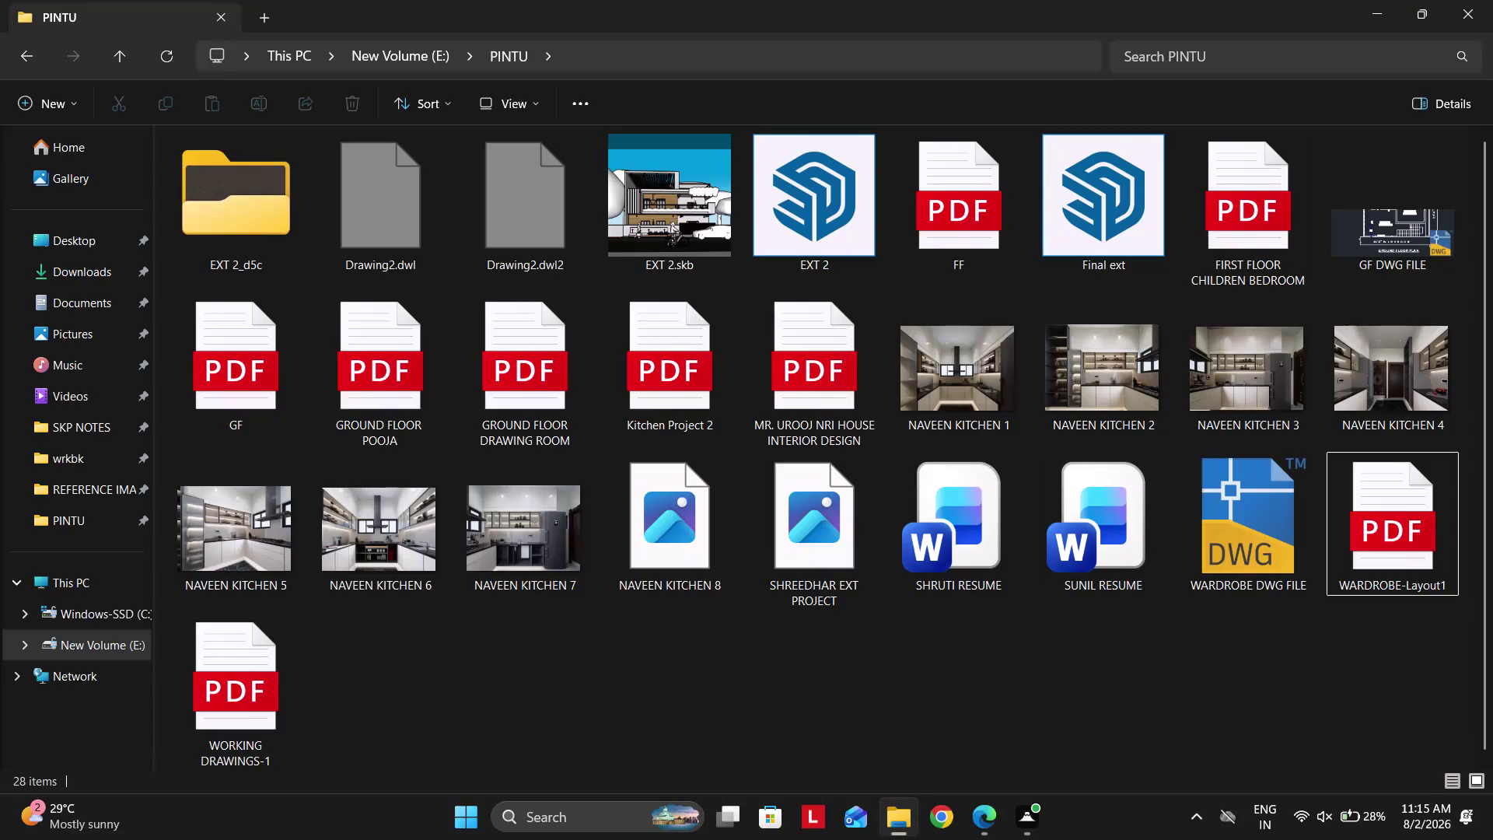
Open the WARDROBE-Layout1 PDF for reference and launch AutoCAD 2021 from Windows search.
click(1479, 12)
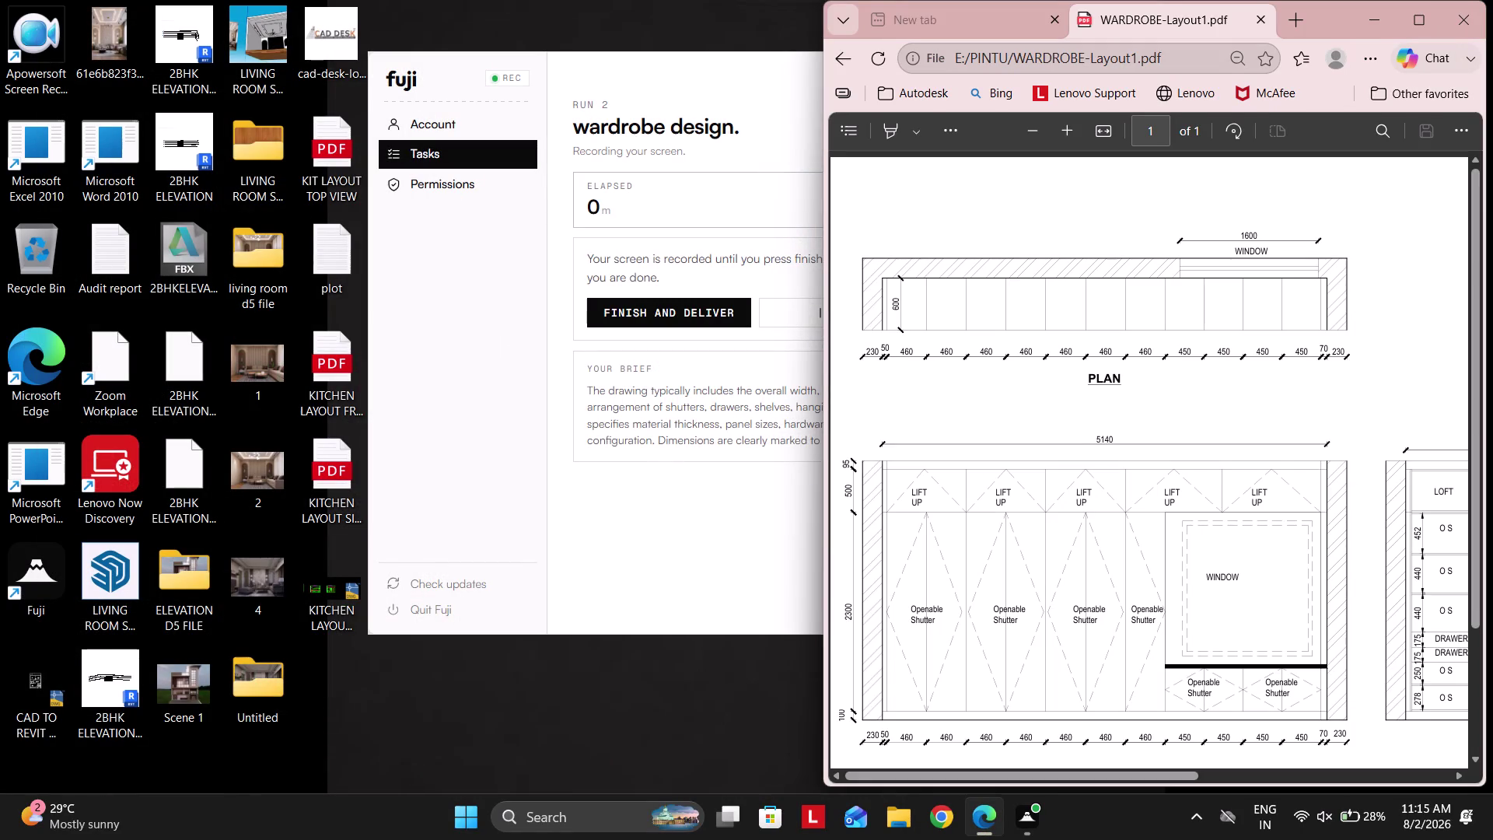
click(658, 14)
click(552, 827)
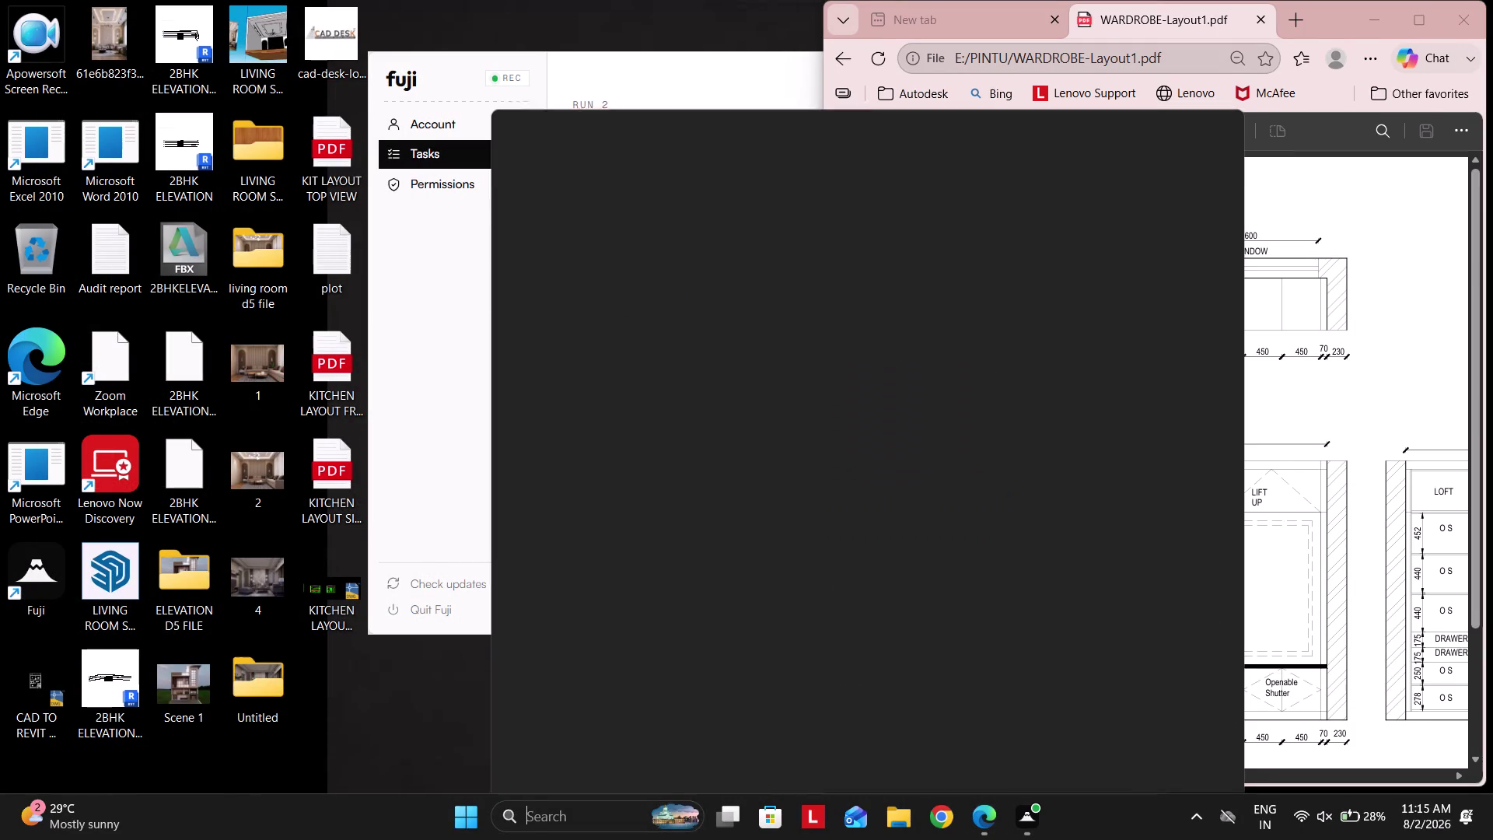
key(a)
key(u)
click(594, 232)
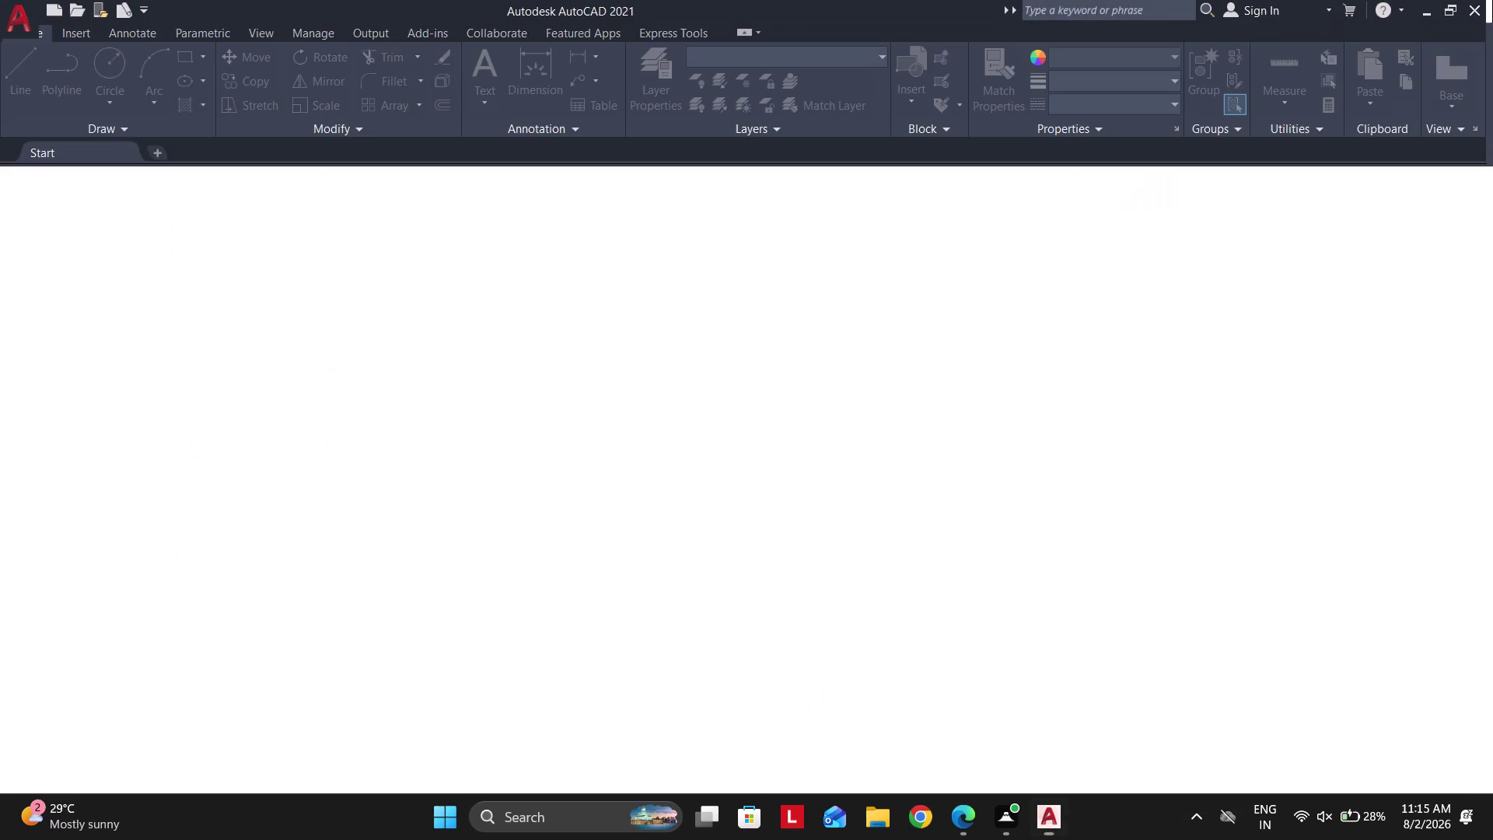
Create a new blank drawing from the Start tab and snap AutoCAD beside the PDF.
click(293, 368)
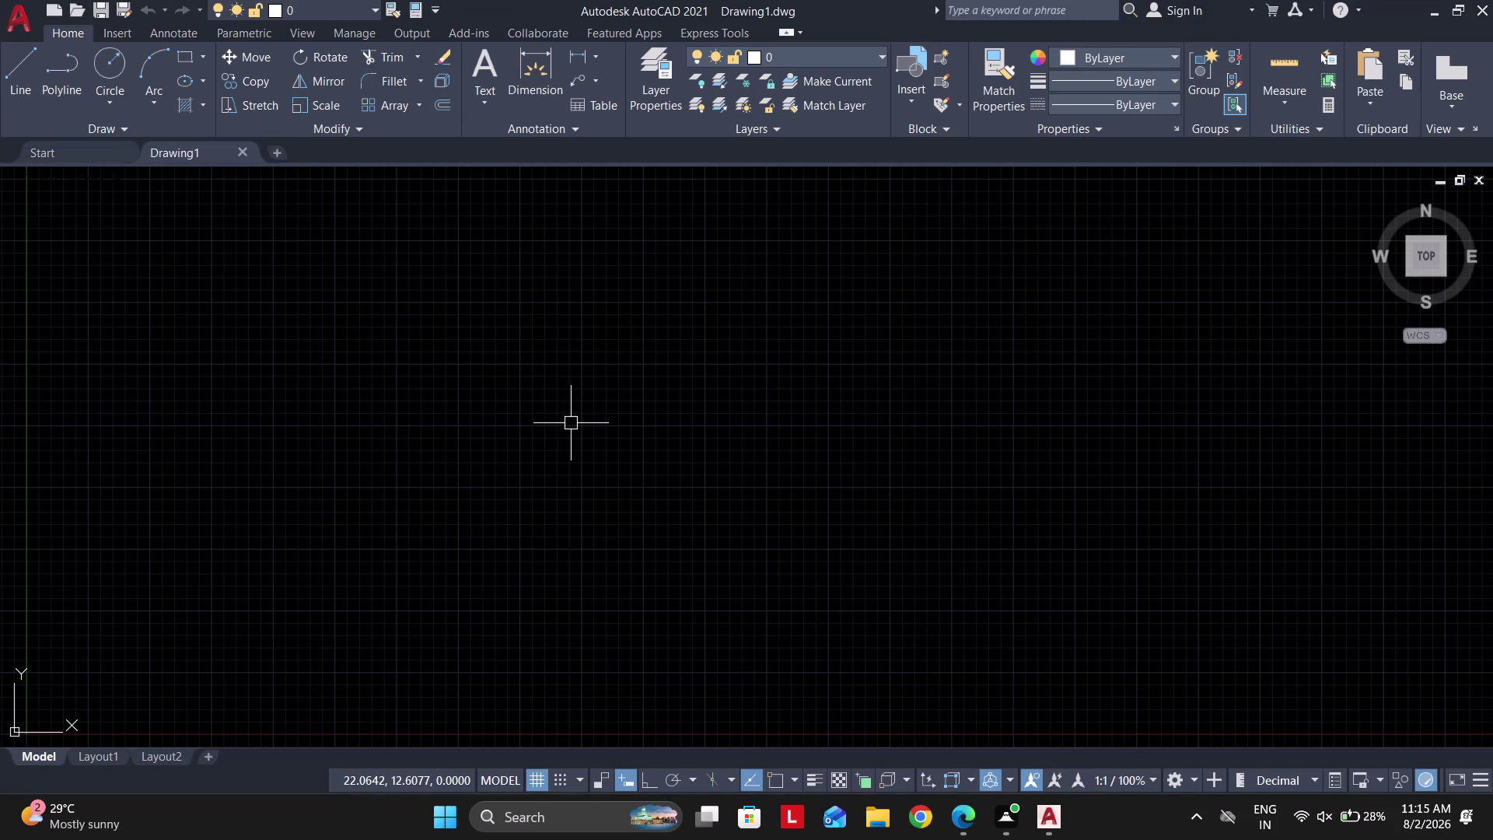
click(1468, 10)
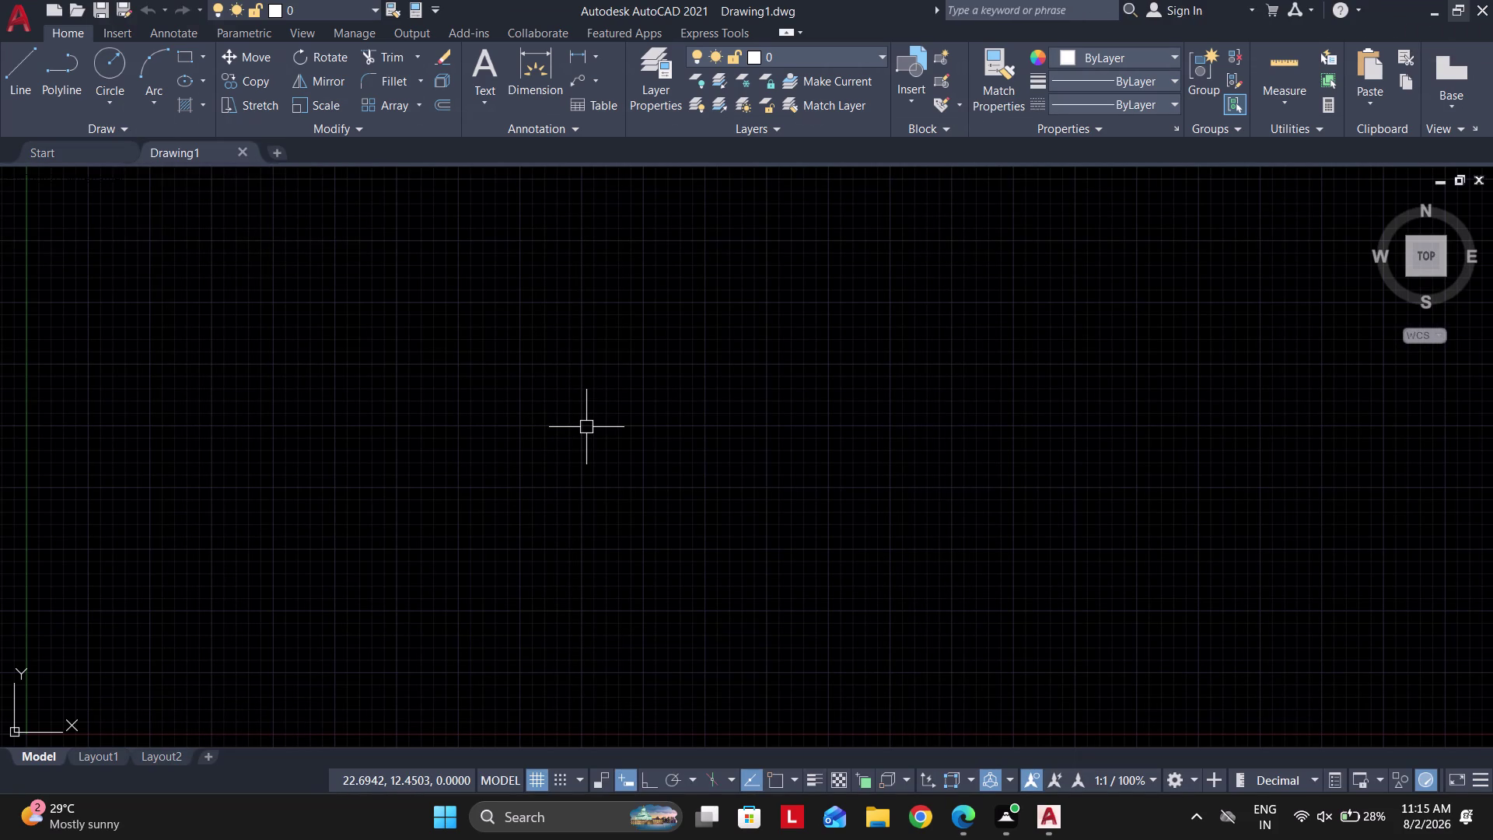
Set the drawing units to whole-number length precision with millimetres as the insertion scale.
key(u)
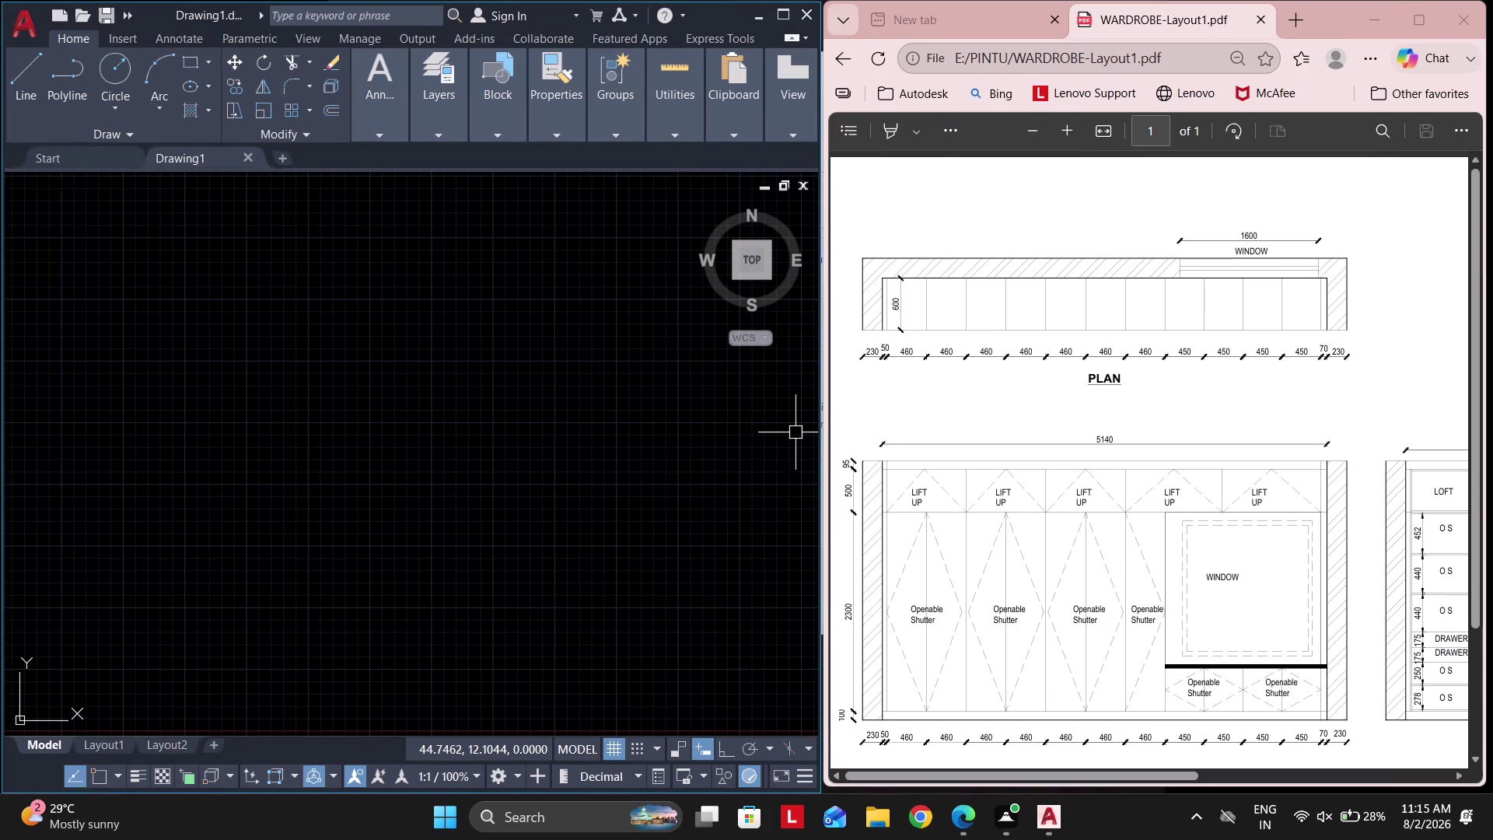
text(n)
key(space)
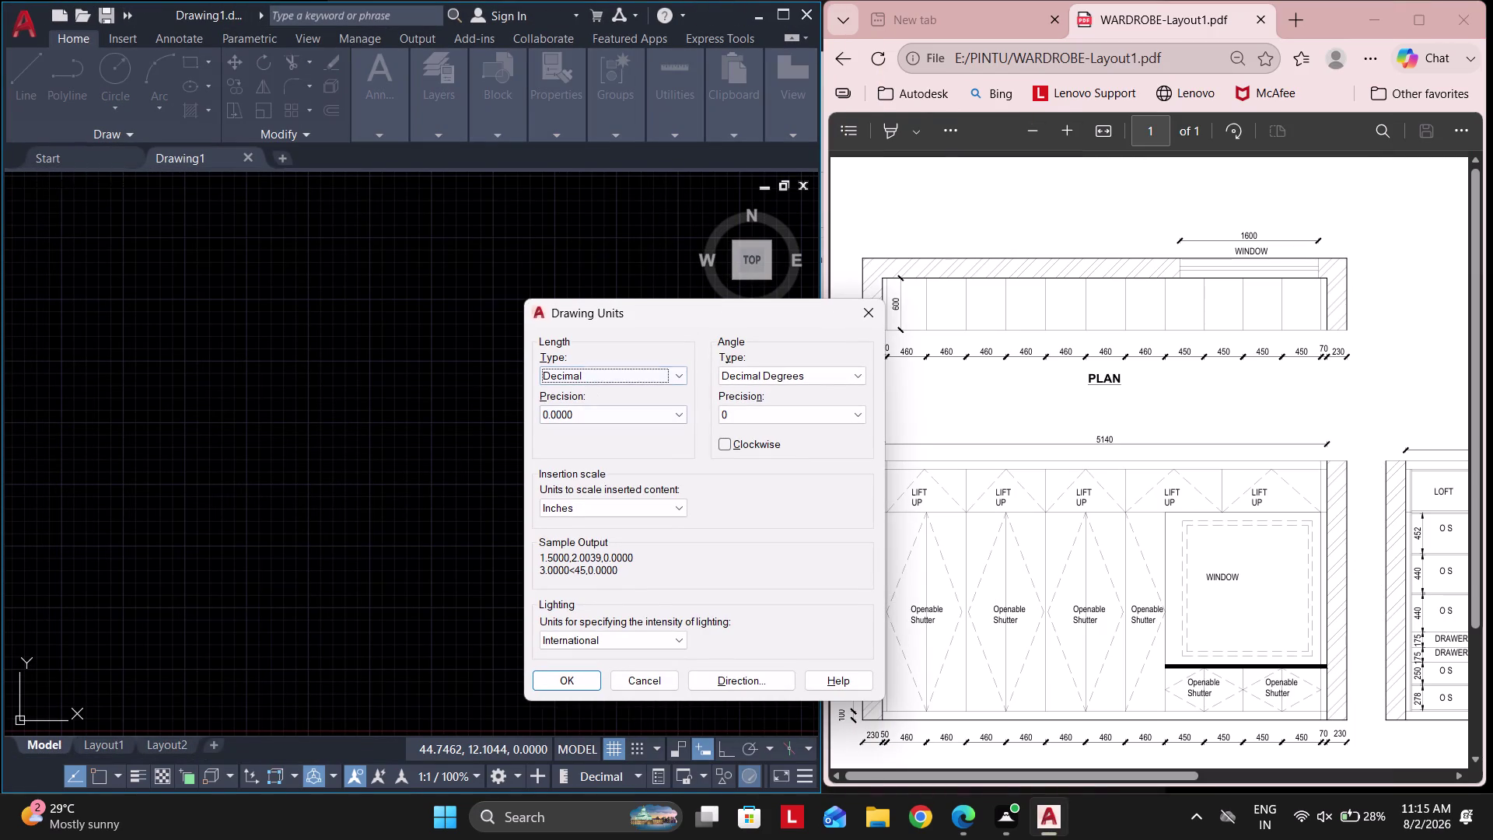
click(588, 412)
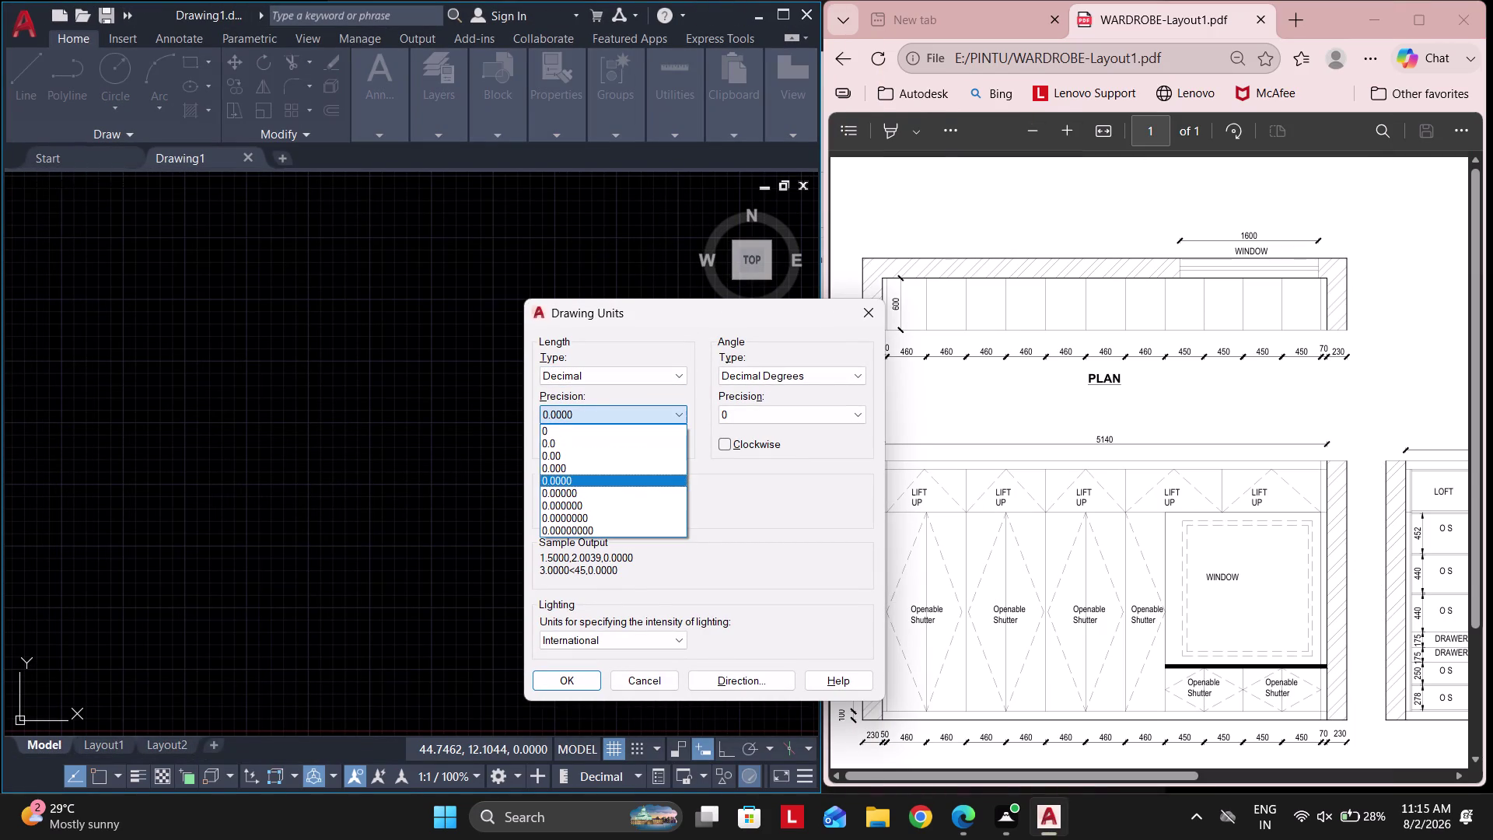
click(556, 433)
click(582, 505)
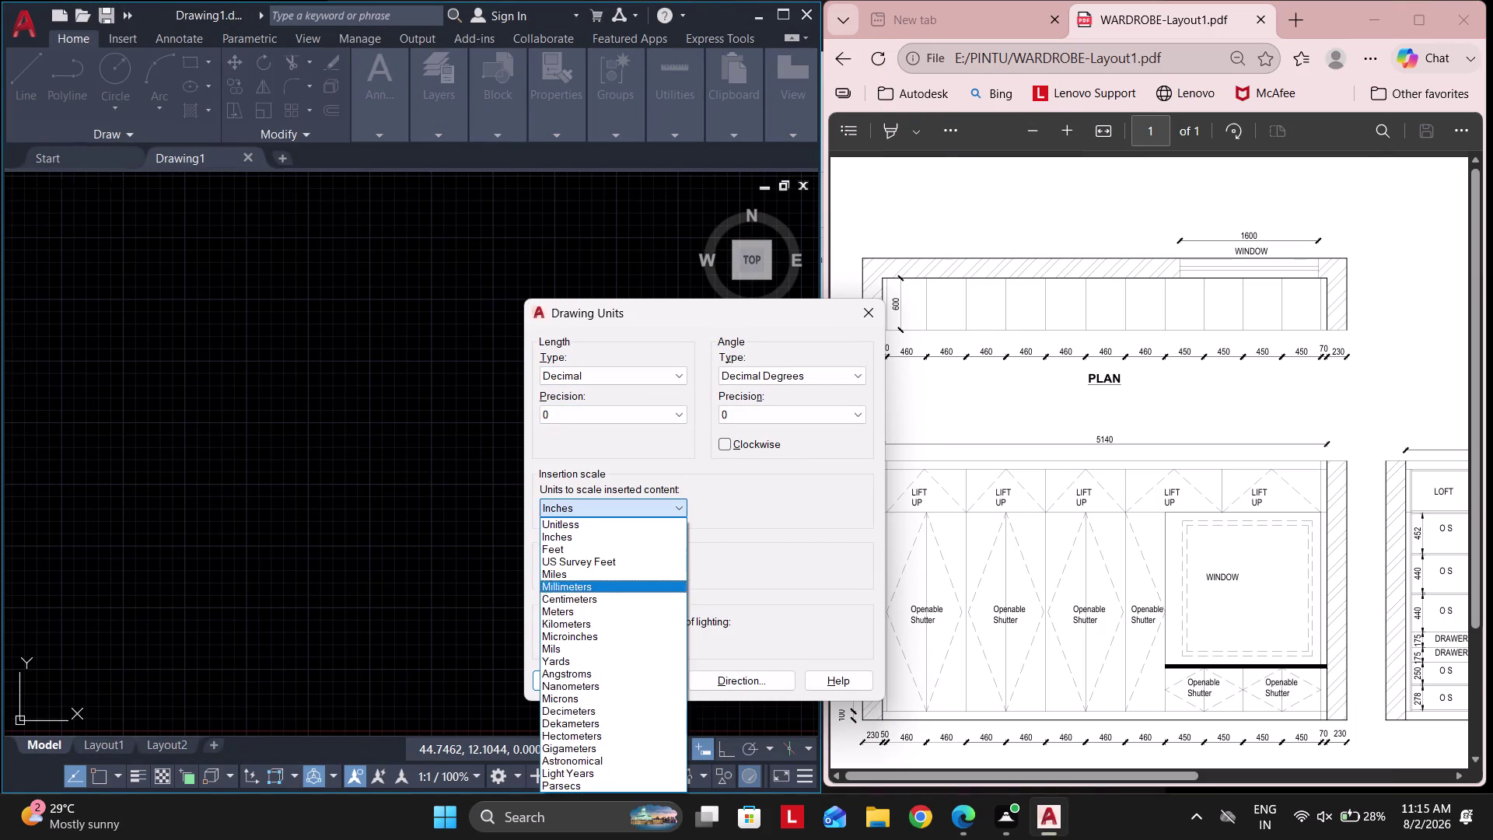
click(575, 588)
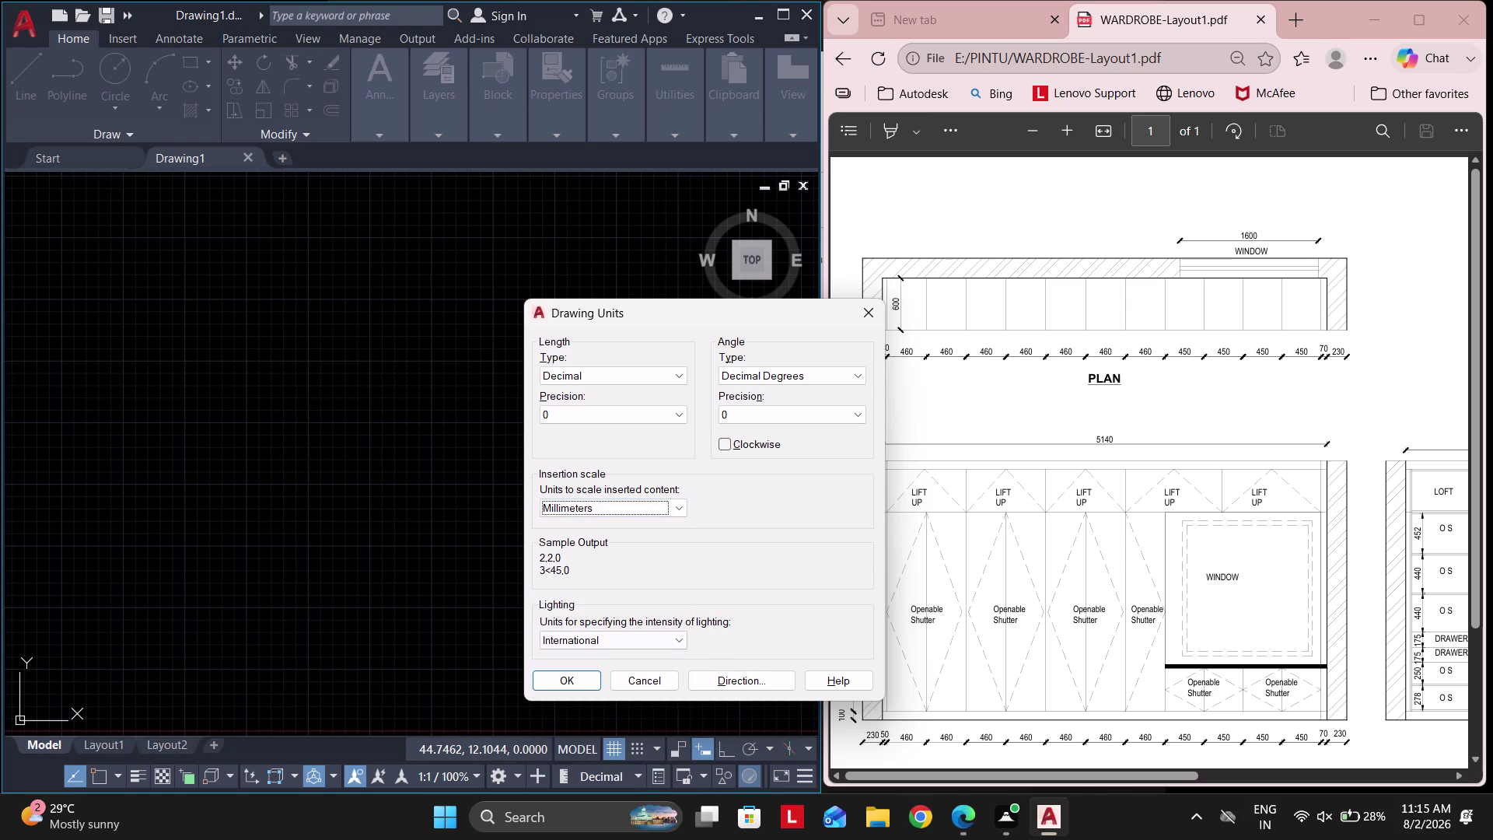
click(558, 680)
Pan the view and bring up the Dimension Style Manager with D.
scroll(down, 3)
middle_drag(368, 458, 430, 496)
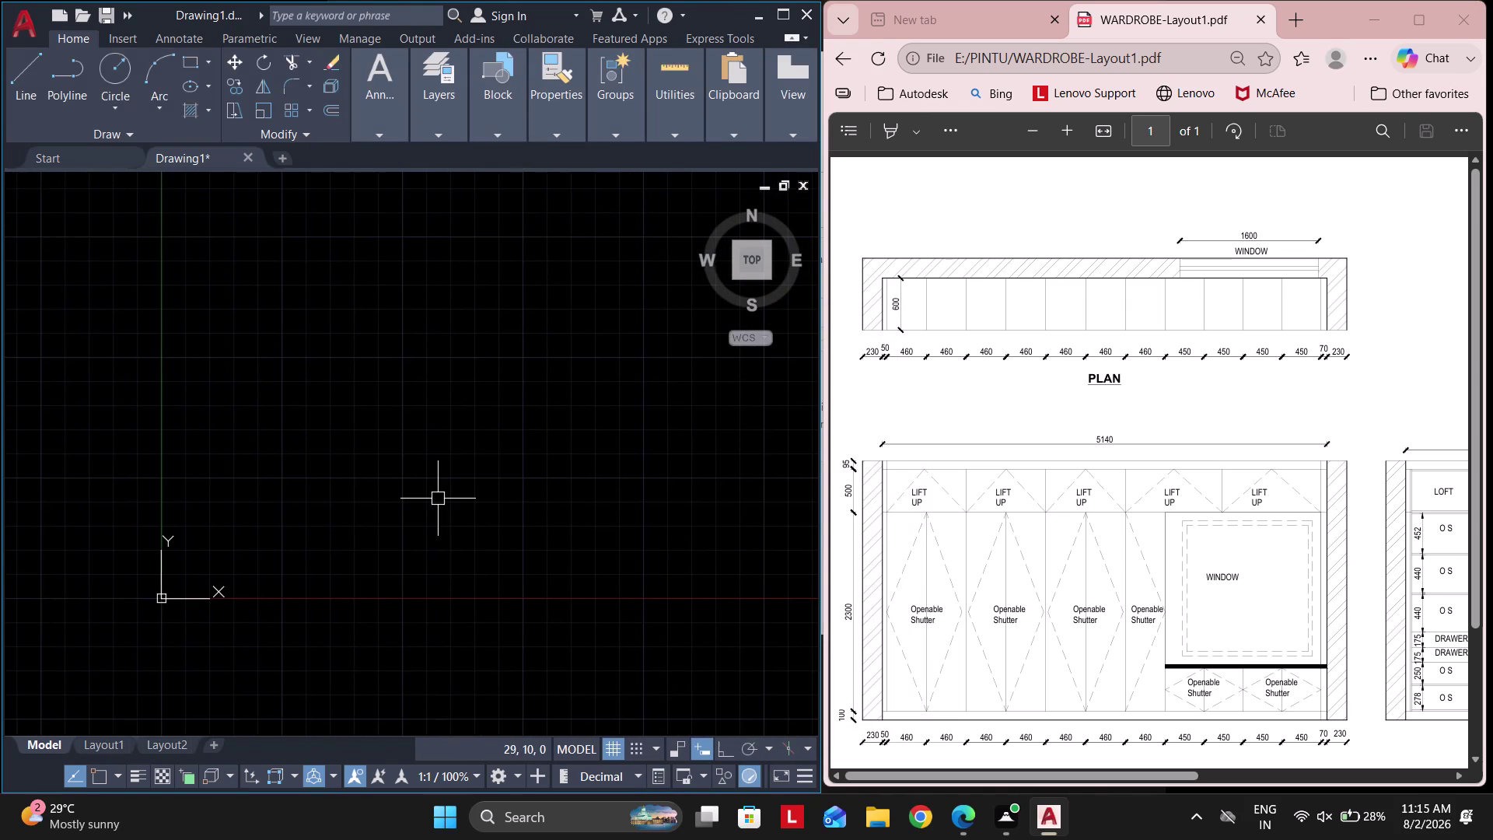
text(d)
key(space)
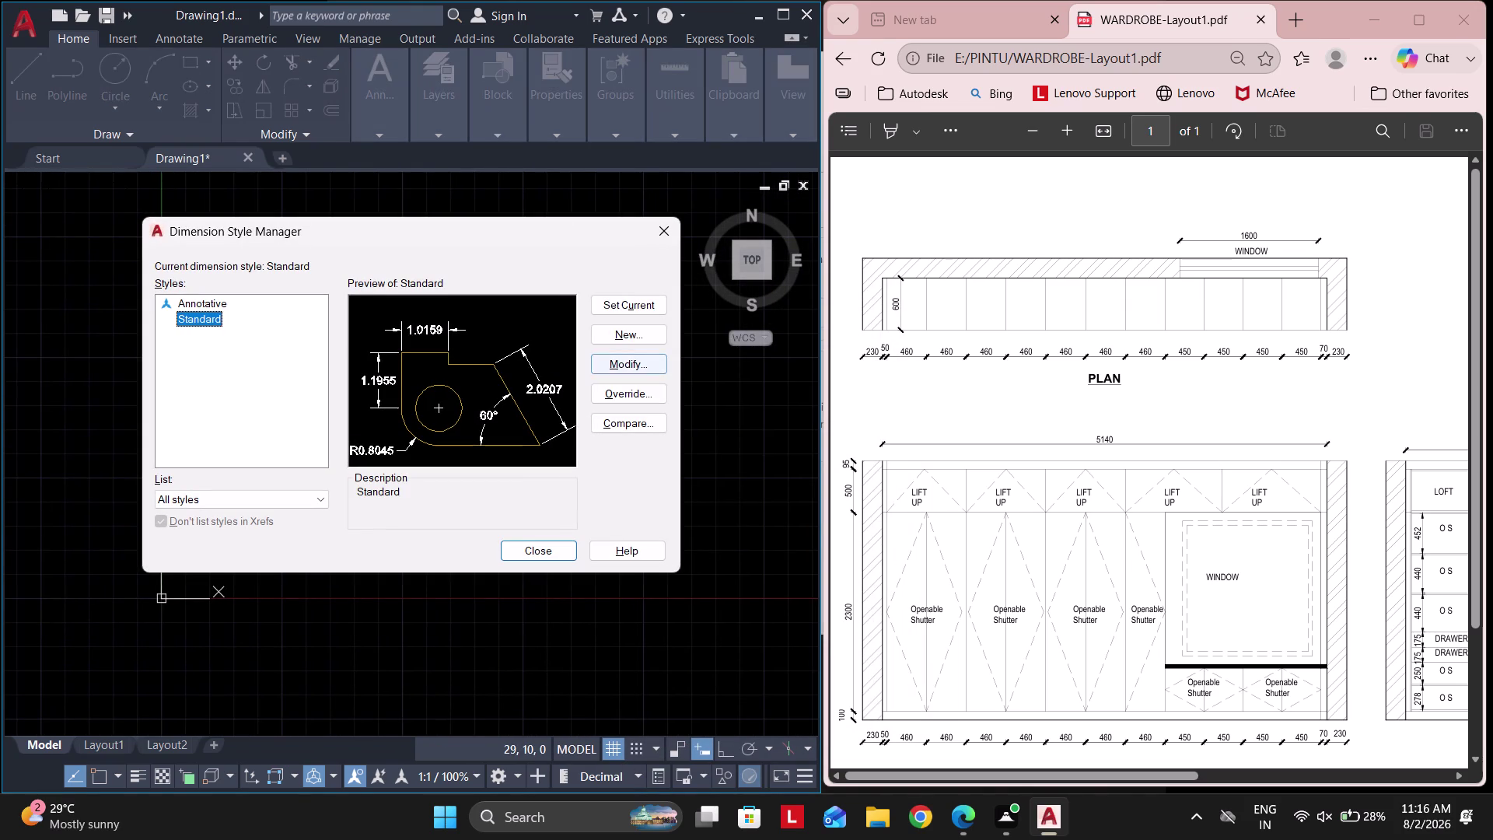
Give the Standard dimension style precision 0, arrow size 10 and text height 10.
click(645, 362)
click(822, 231)
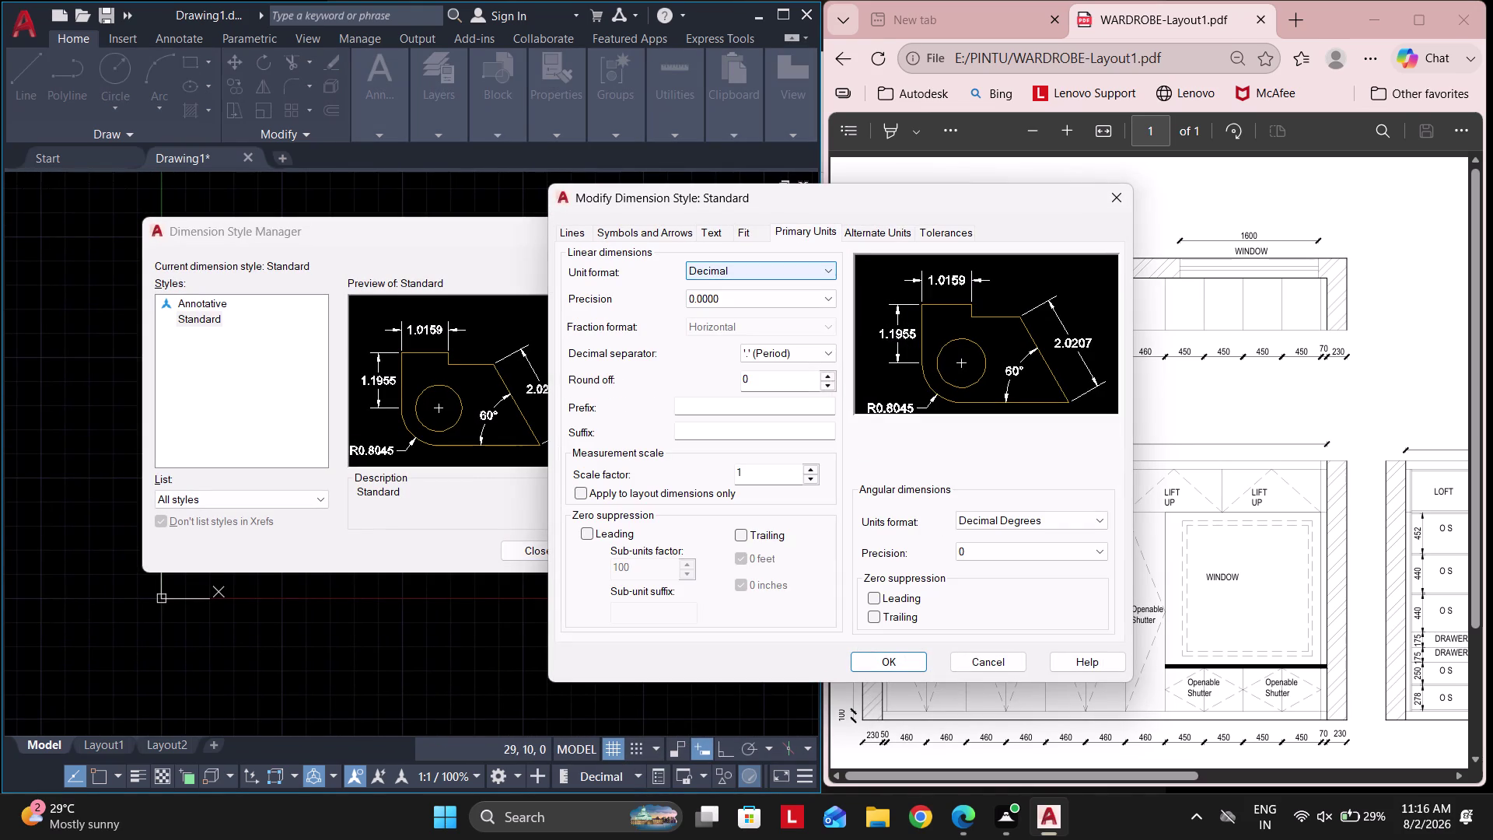
click(721, 304)
click(712, 315)
click(613, 234)
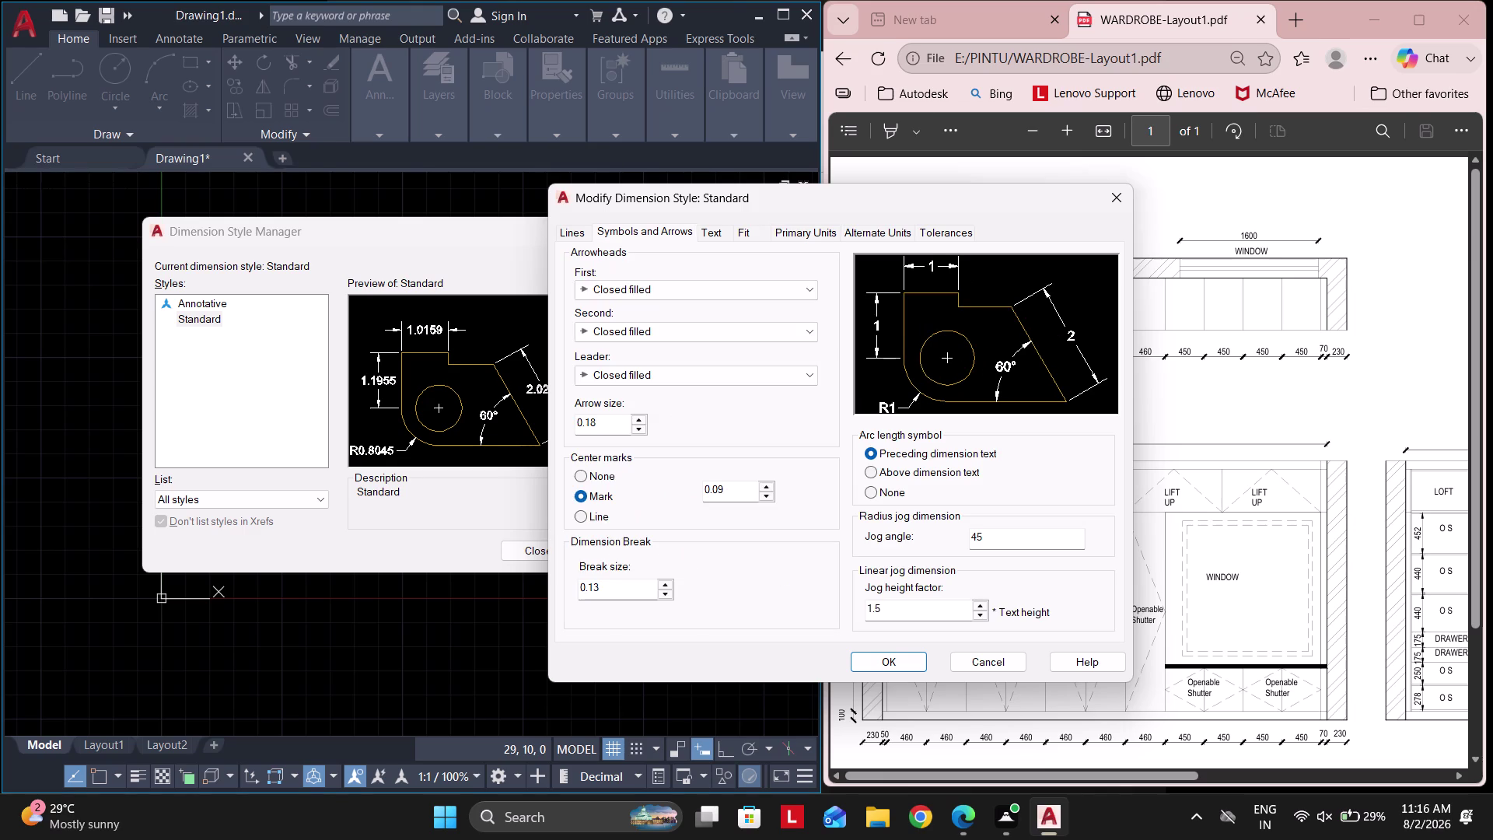
drag(621, 422, 508, 416)
text(10)
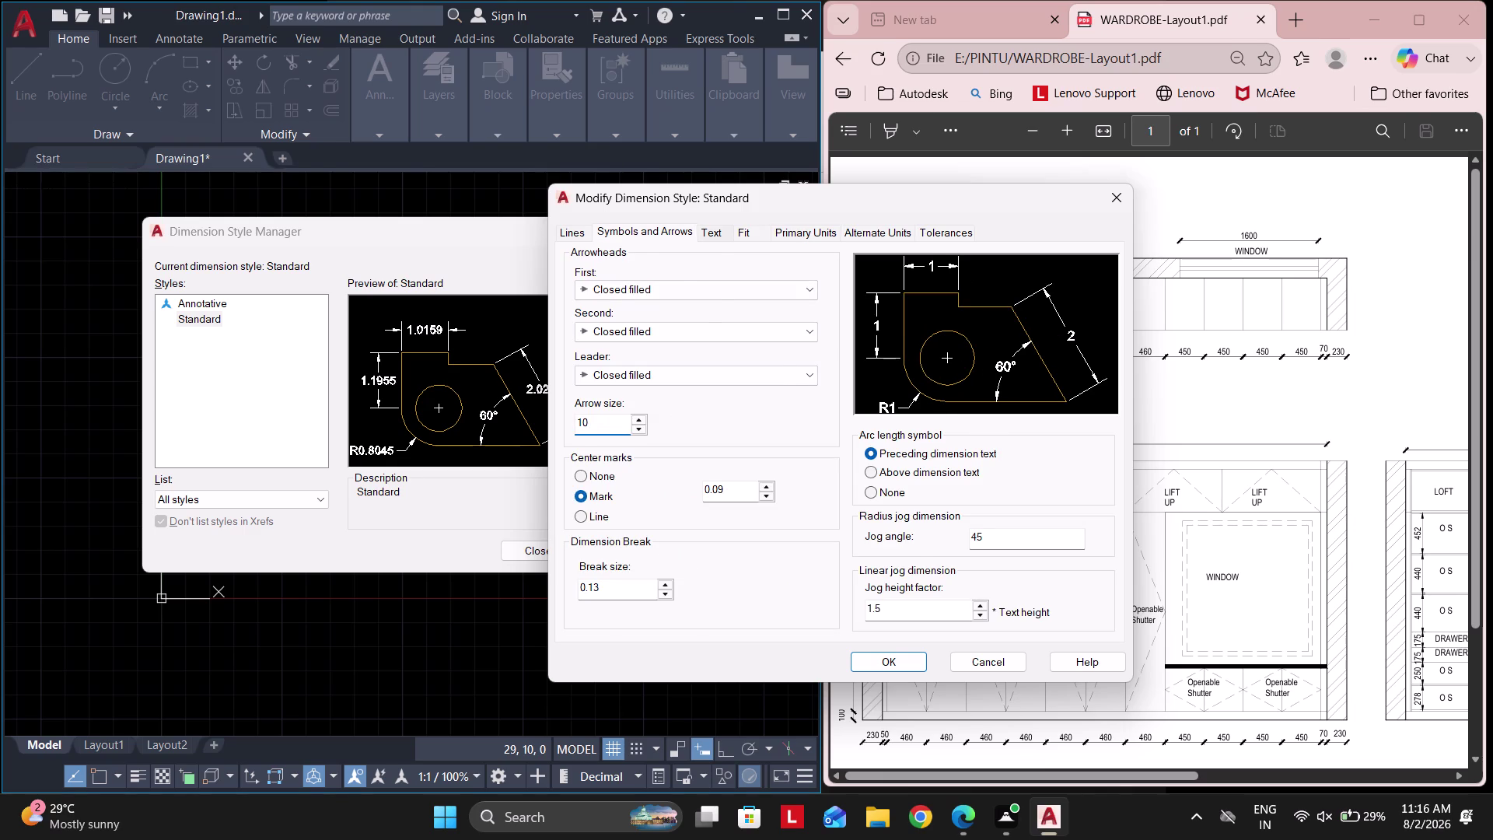
click(712, 228)
drag(804, 371, 641, 354)
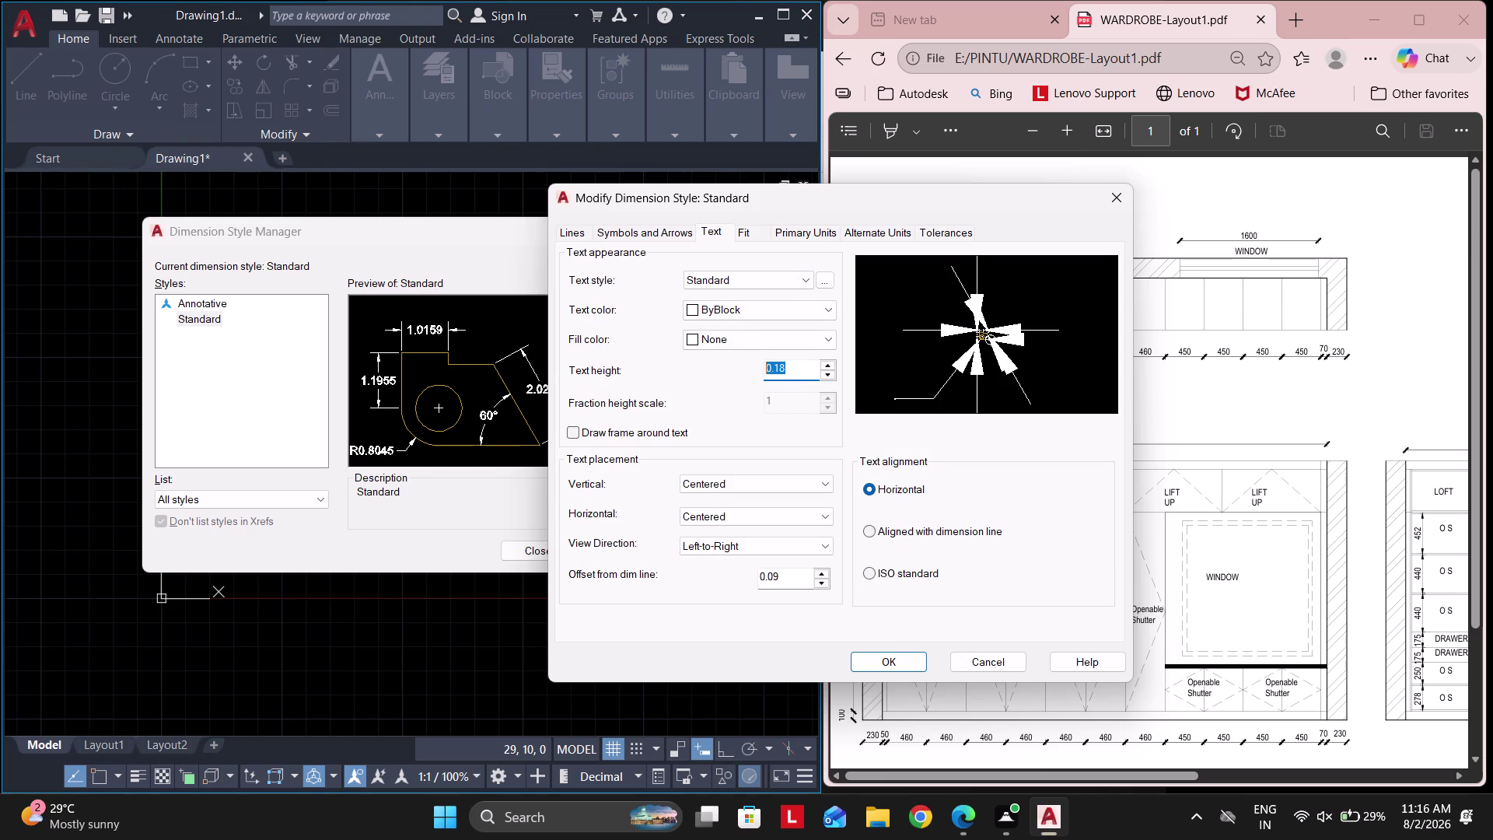
key(1)
key(0)
click(908, 666)
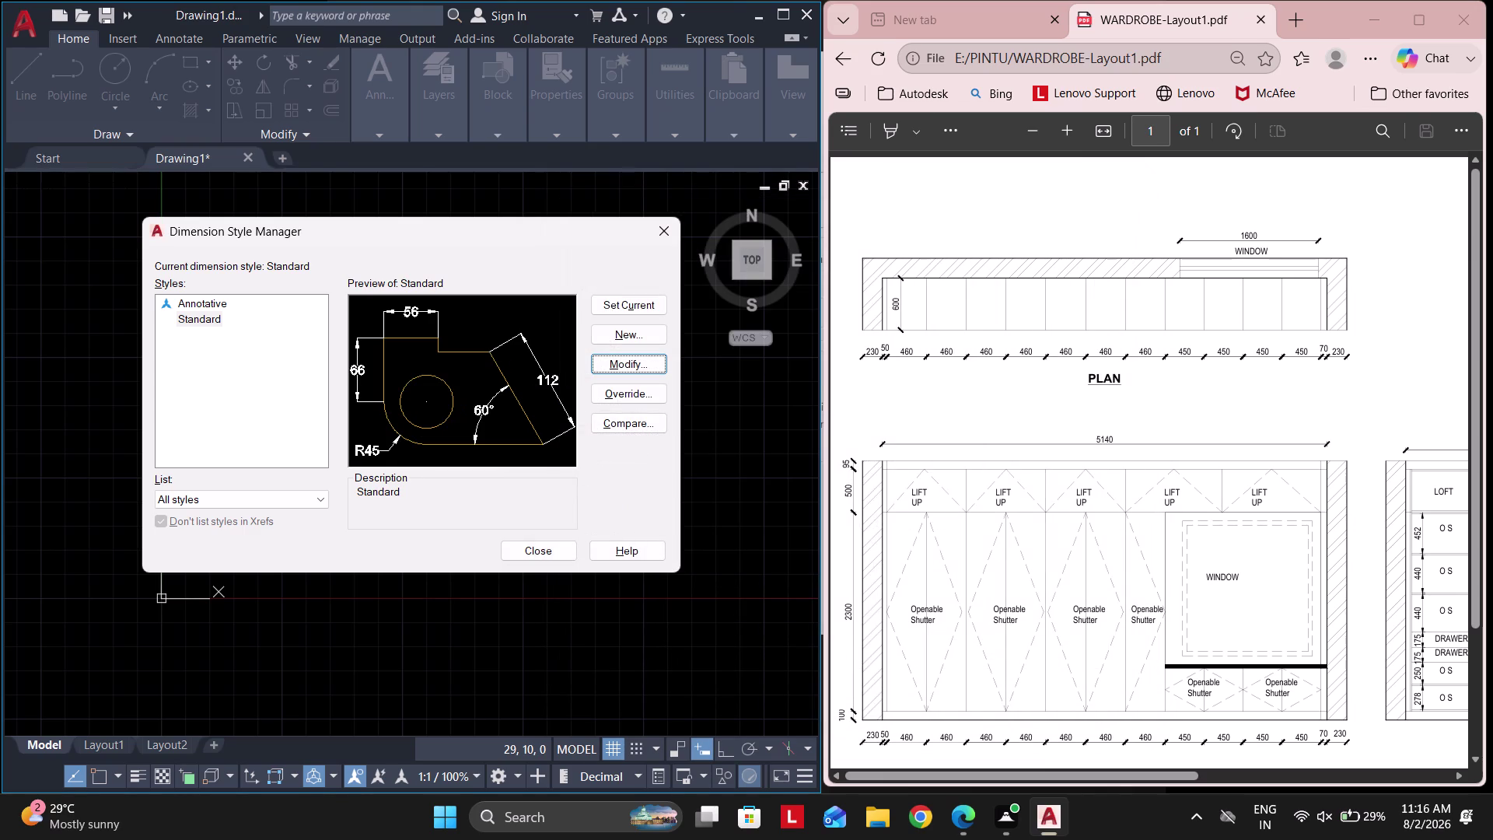
click(636, 308)
click(540, 553)
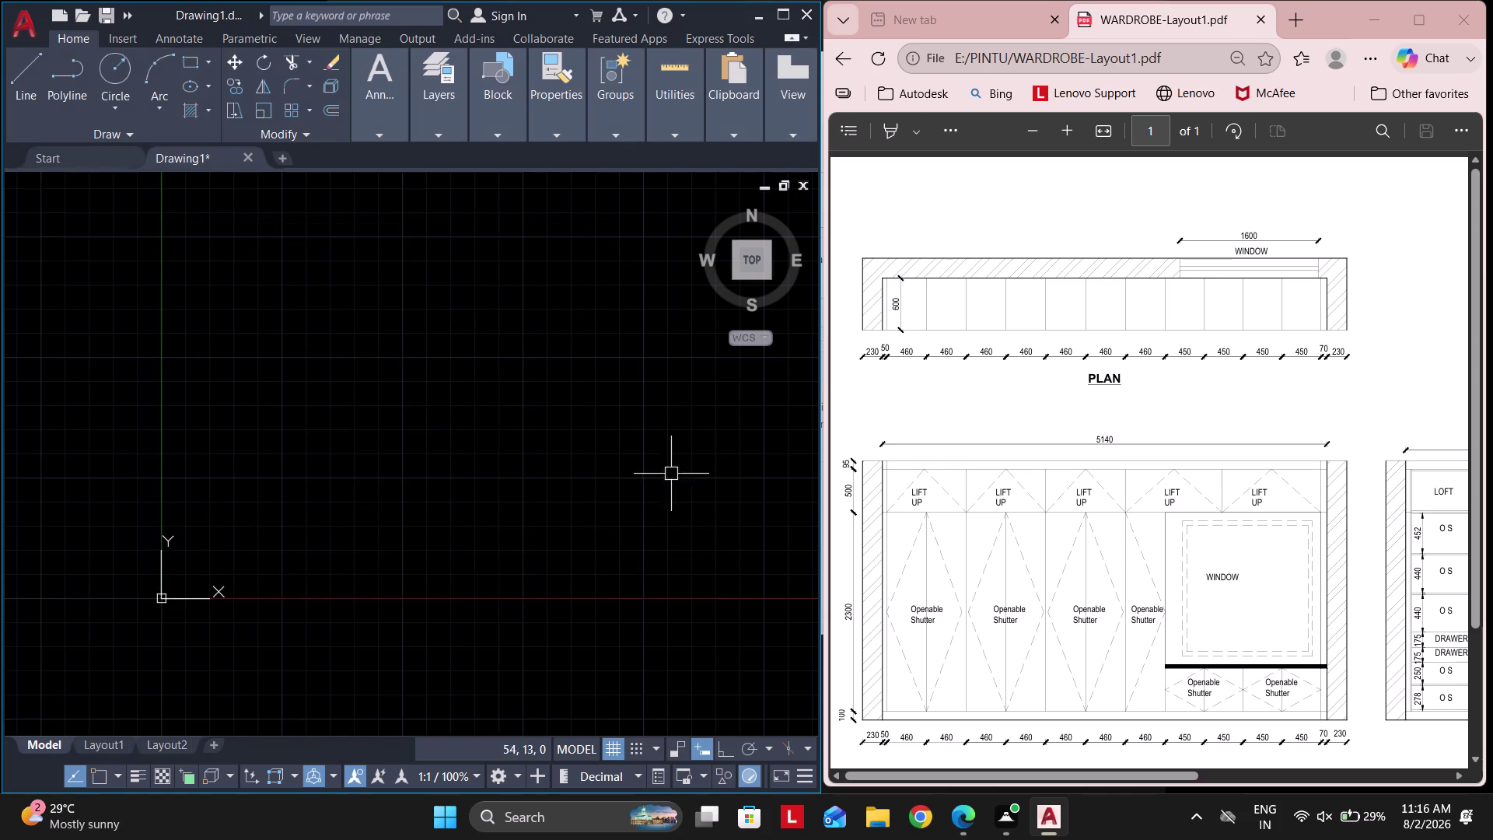
Draw vertical and horizontal construction lines through the origin 0,0.
scroll(down, 3)
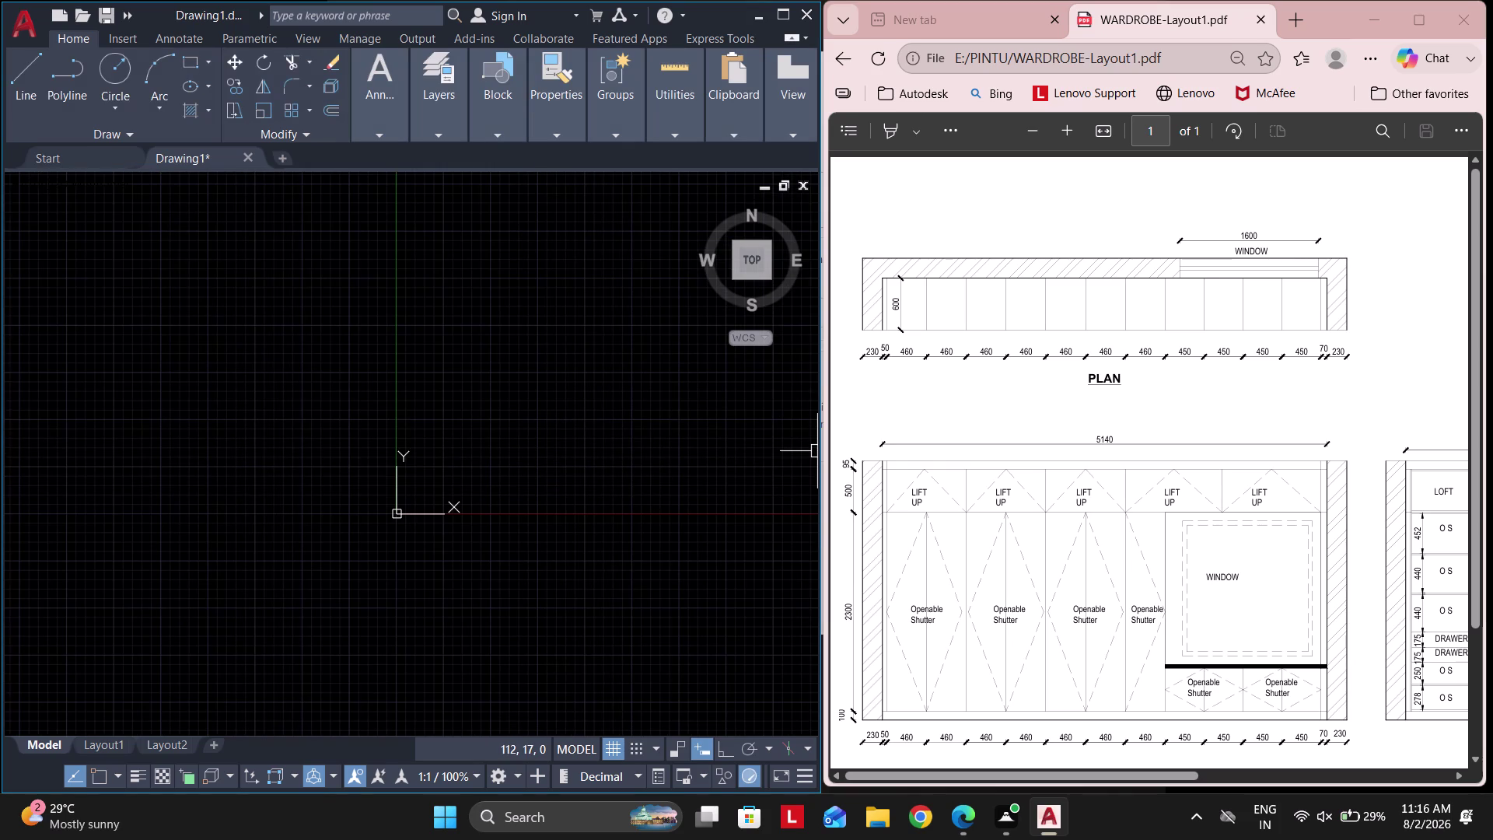
scroll(up, 3)
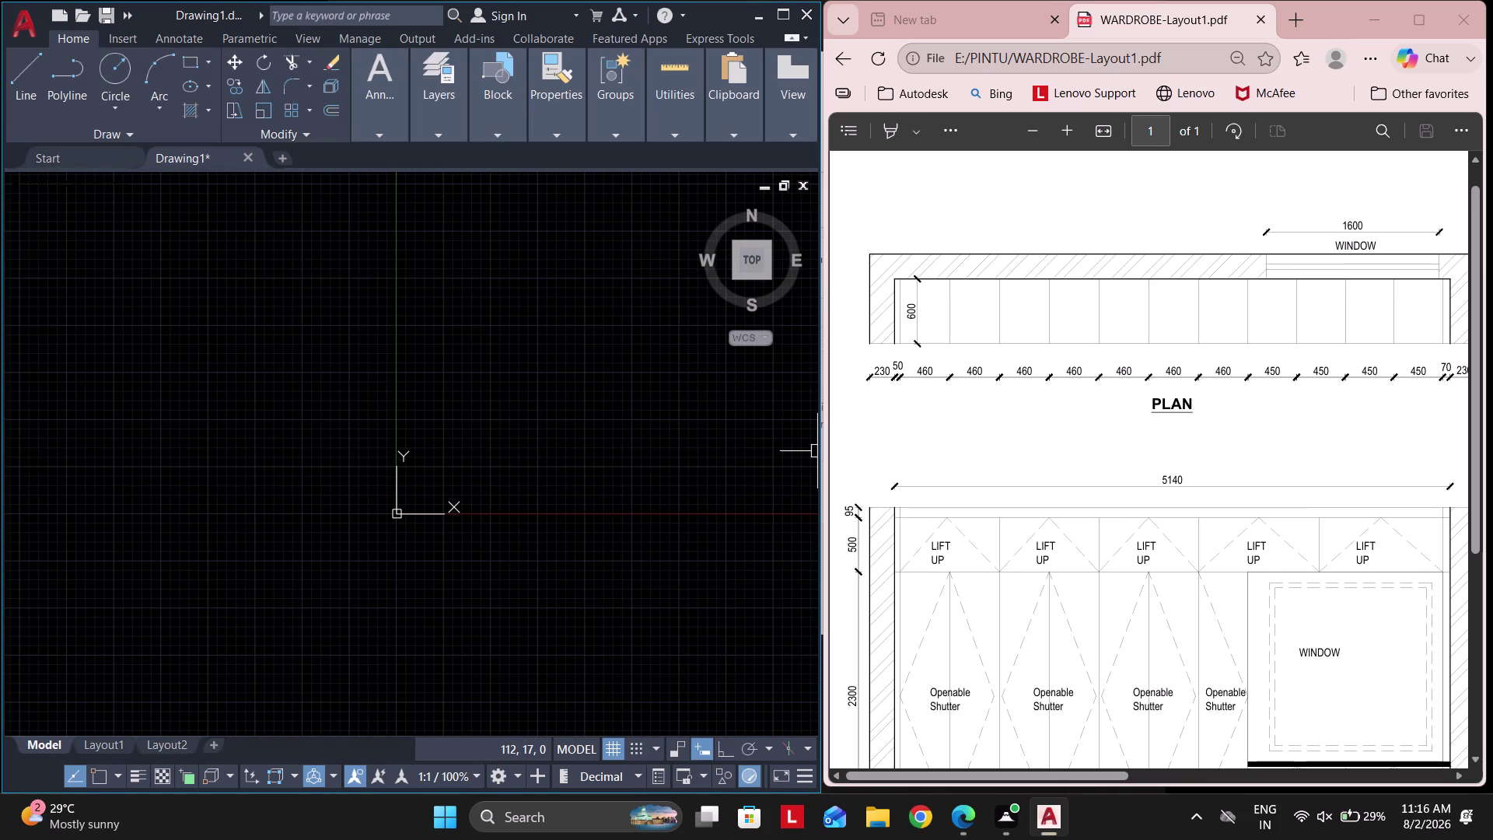
text(xl)
key(space)
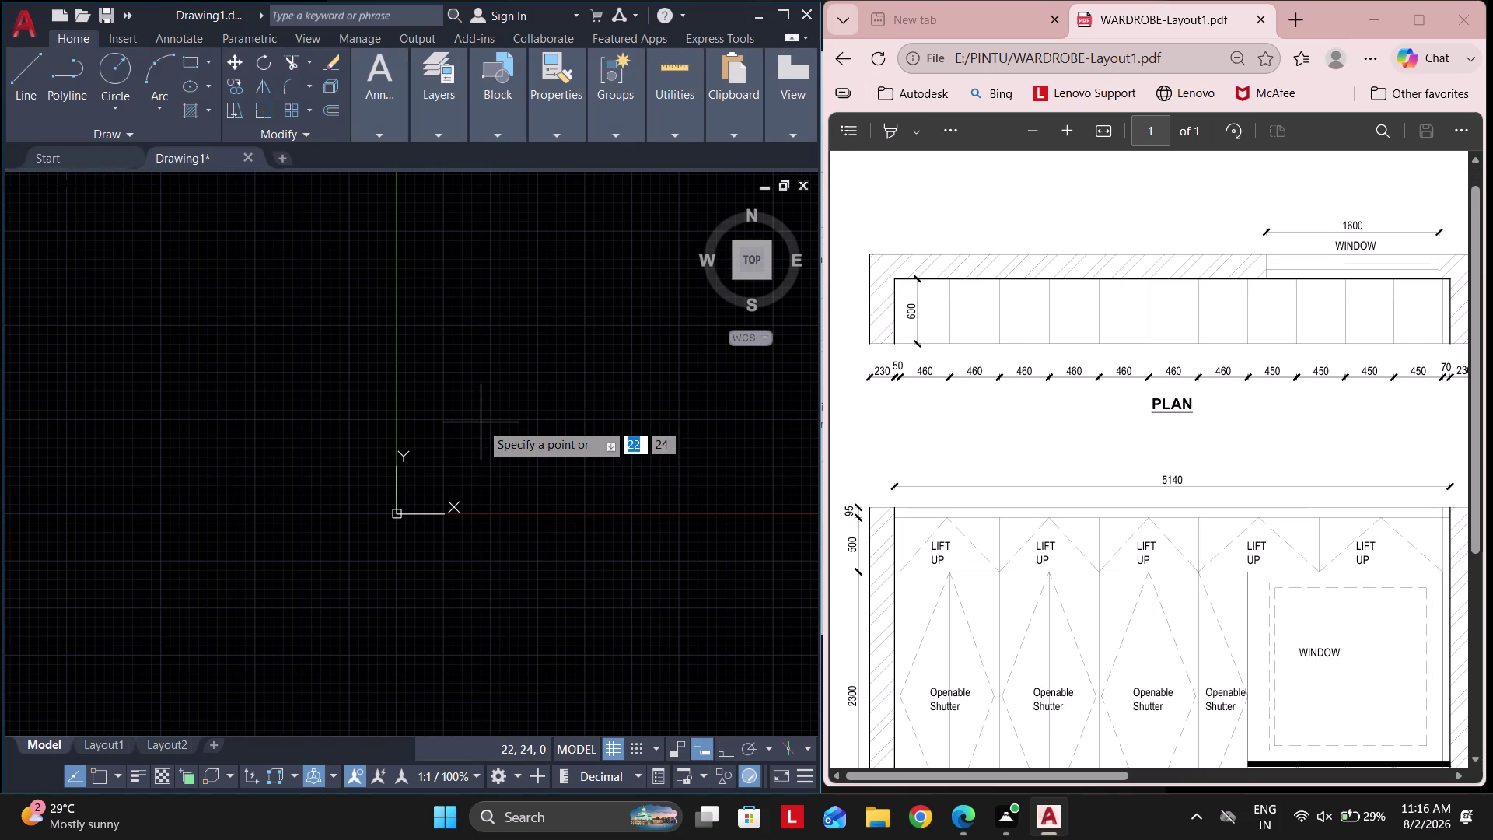
text(v 0,0)
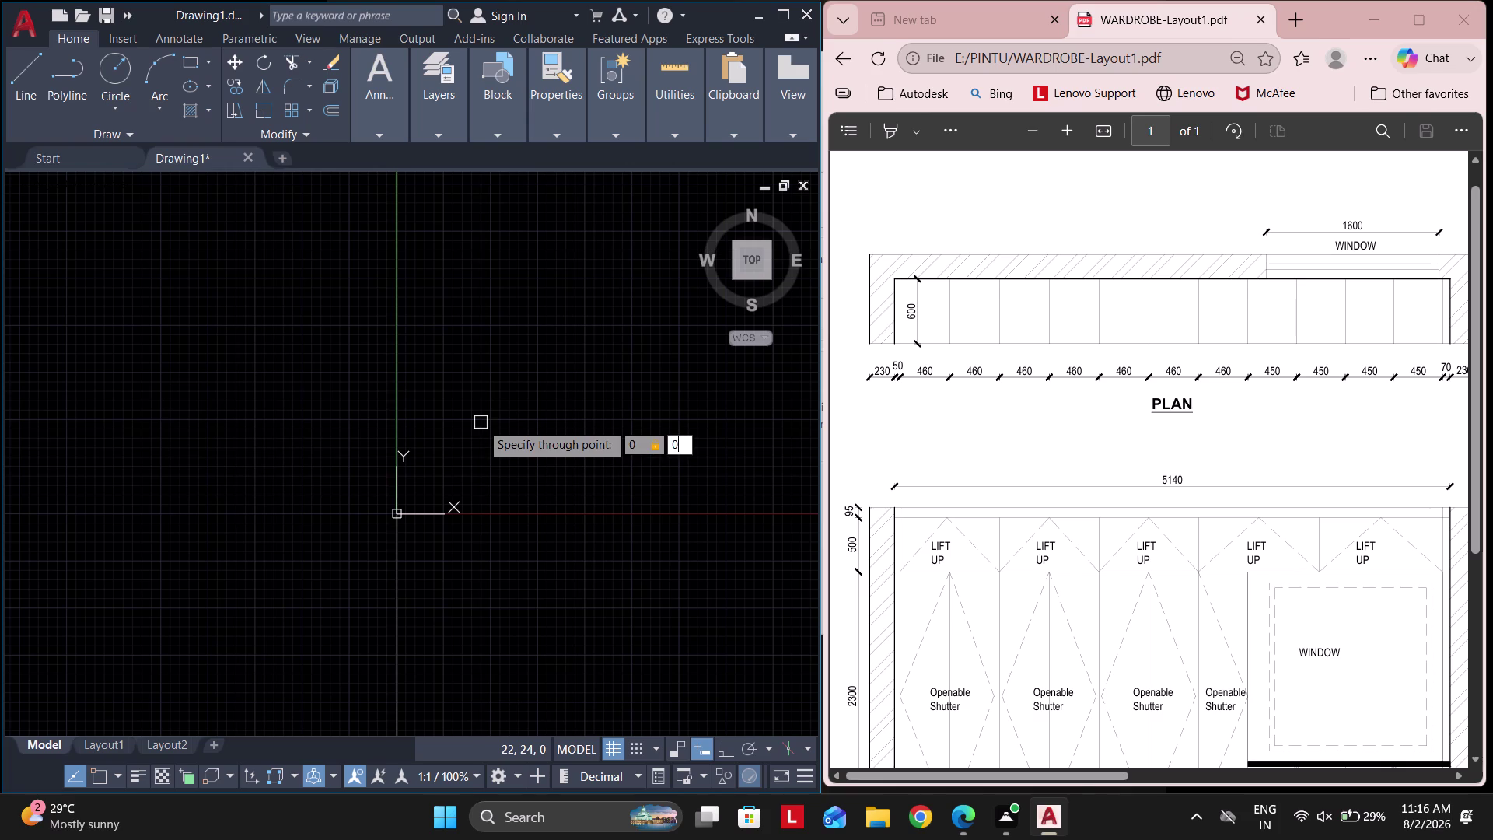
key(Return)
key(space)
key(space)
text(h 0)
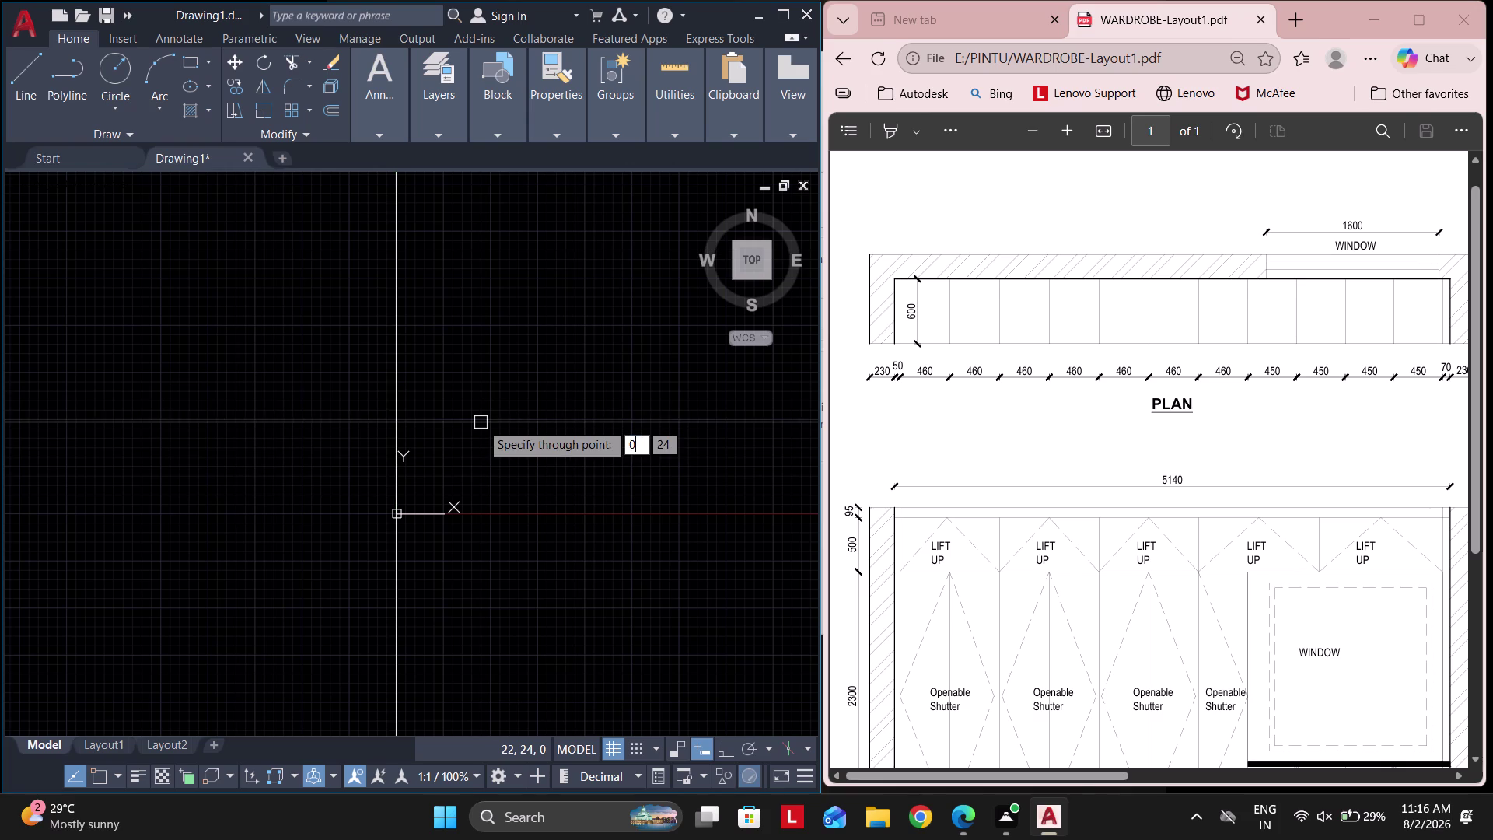
text(,0)
key(Return)
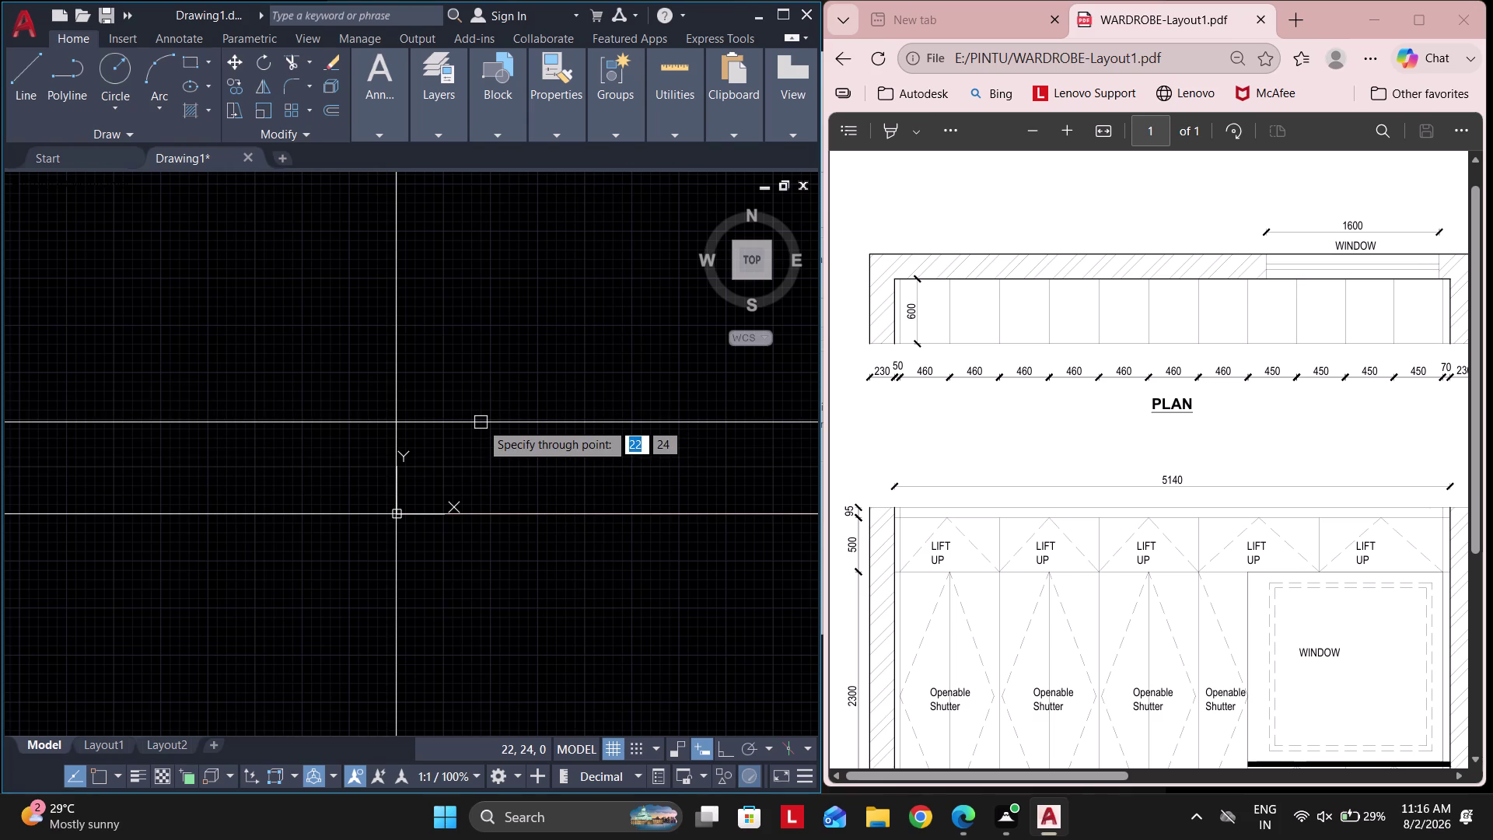
key(Escape)
Trim away the left and lower halves of the lines, leaving an L-shaped corner.
text(tr)
key(space)
drag(340, 461, 467, 606)
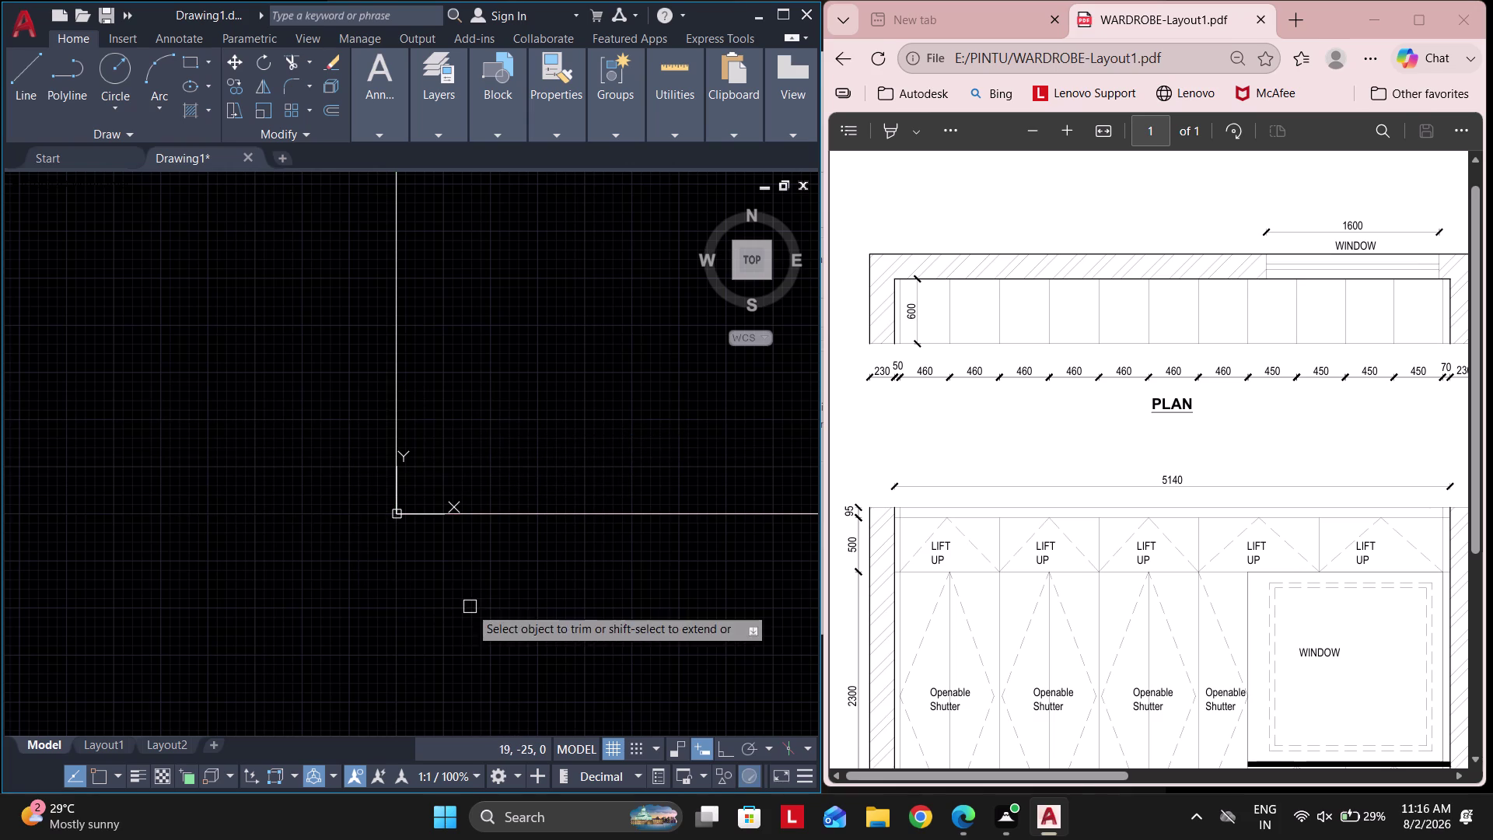
key(Escape)
key(Escape)
scroll(up, 3)
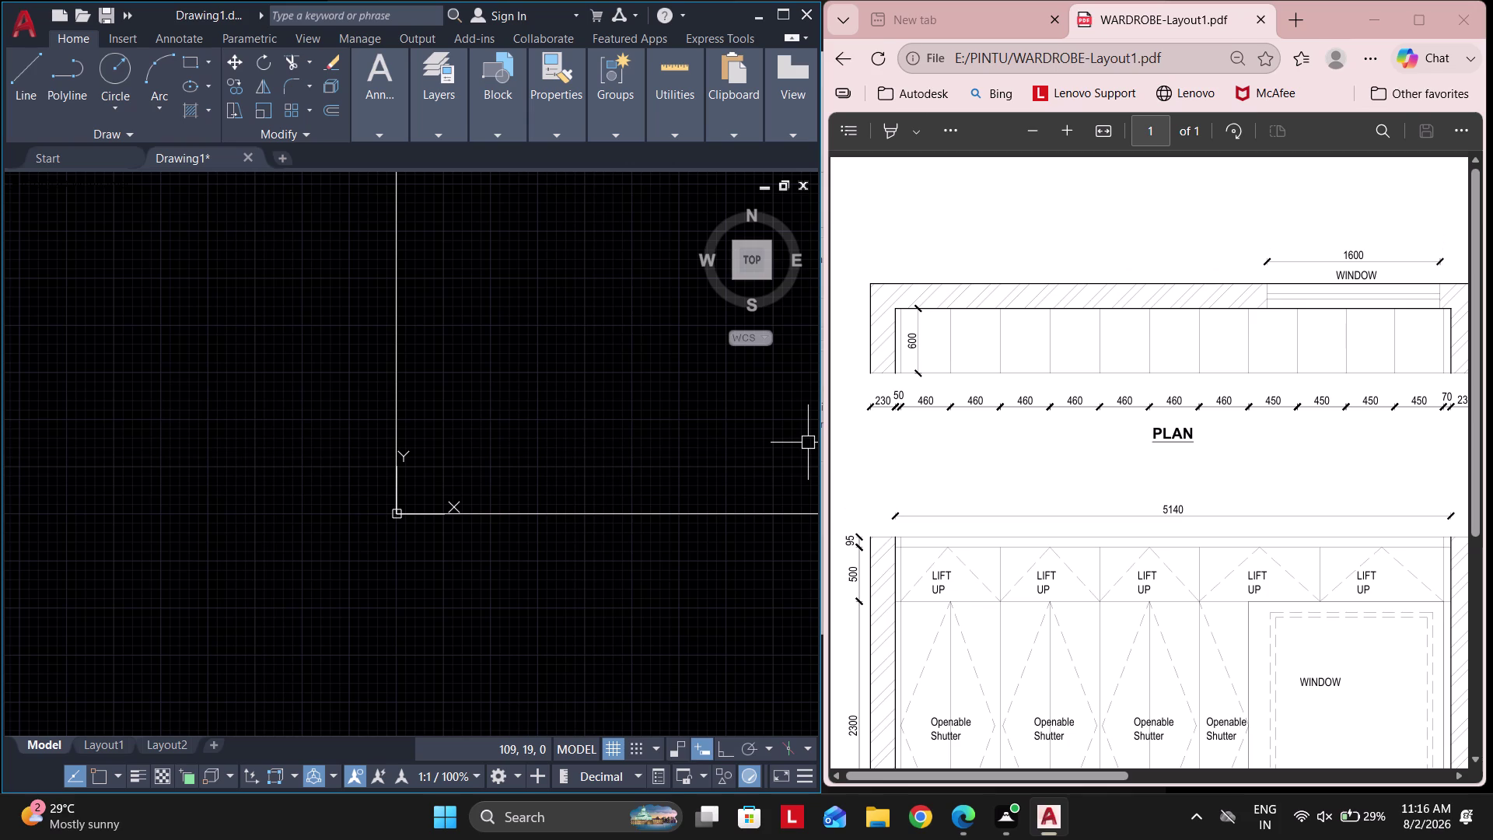
scroll(up, 3)
middle_drag(420, 432, 416, 447)
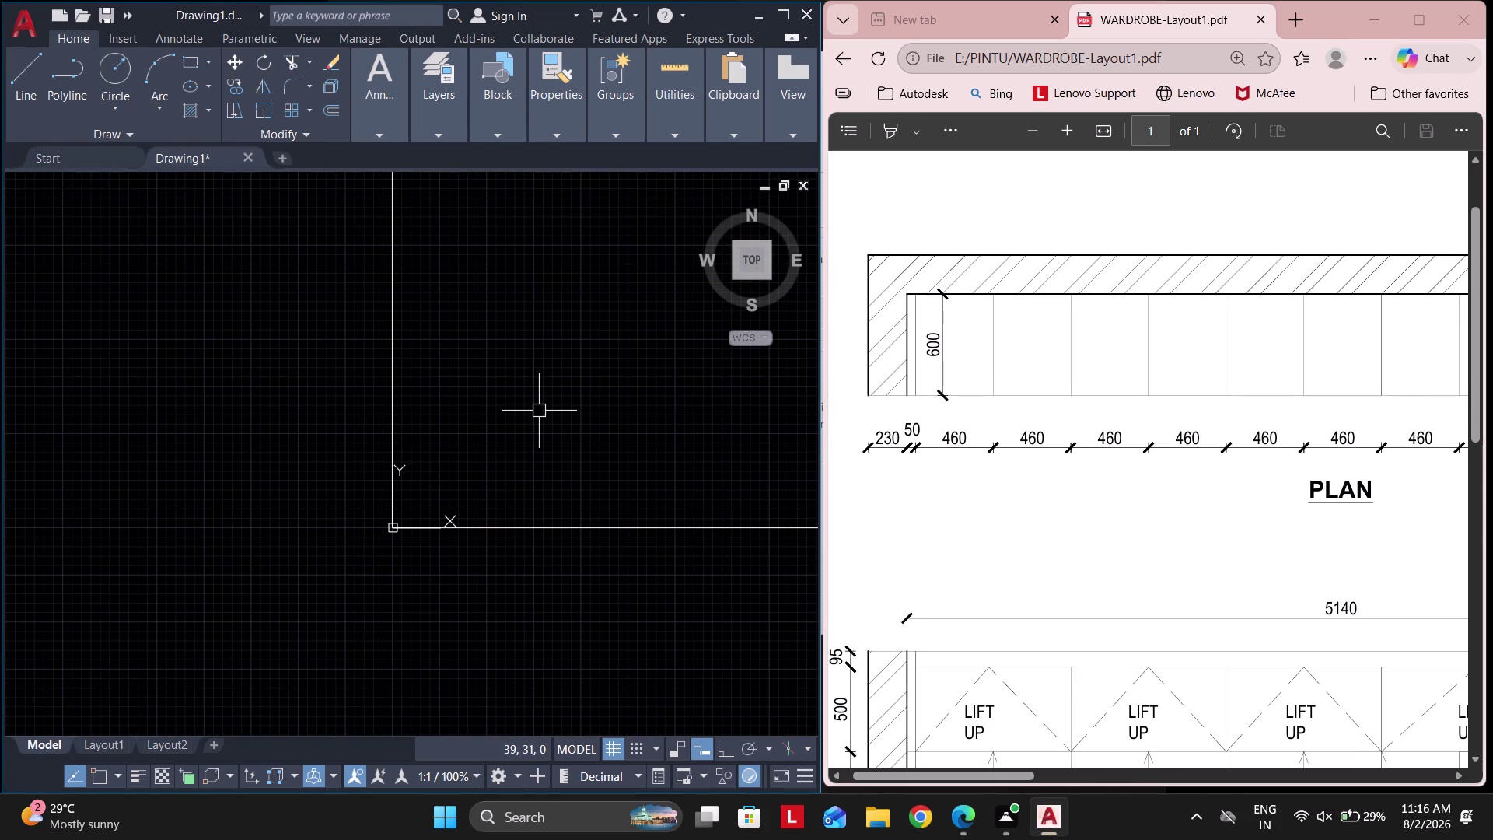
Offset the vertical corner line 230 to the right.
text(o 230)
key(Return)
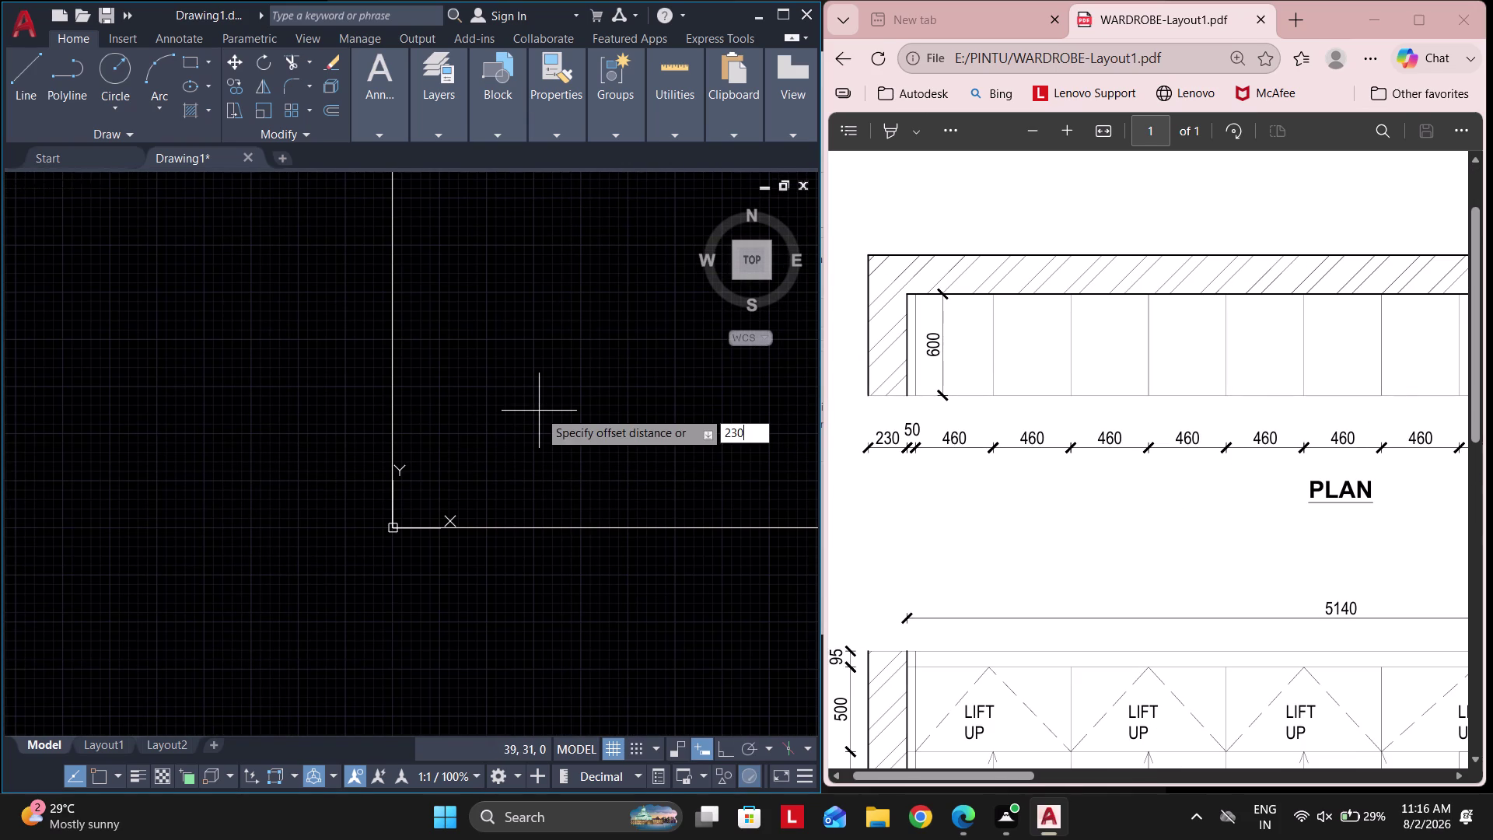
click(388, 386)
click(478, 385)
scroll(down, 3)
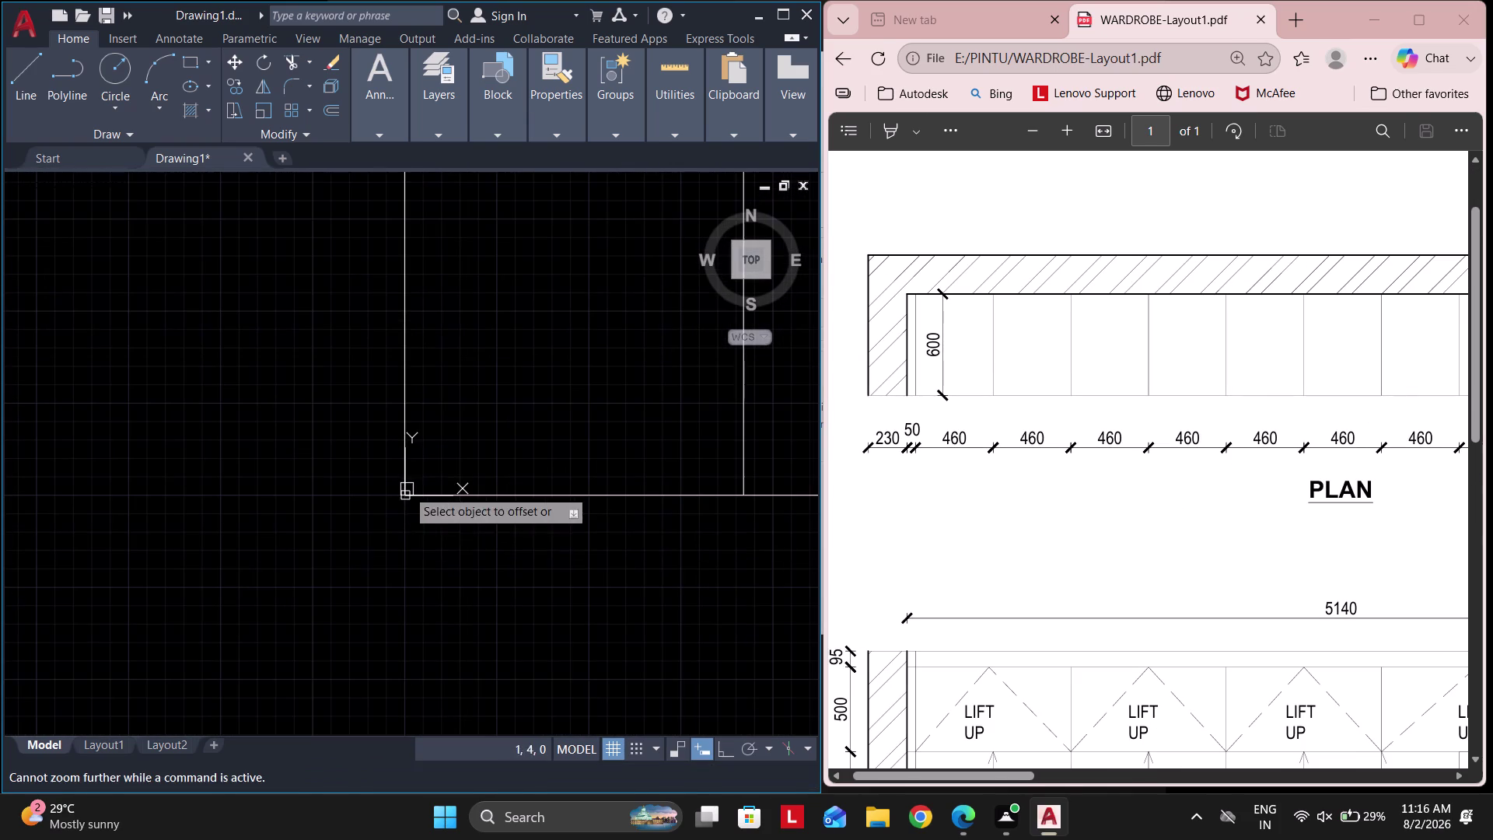
scroll(down, 3)
key(Escape)
key(Escape)
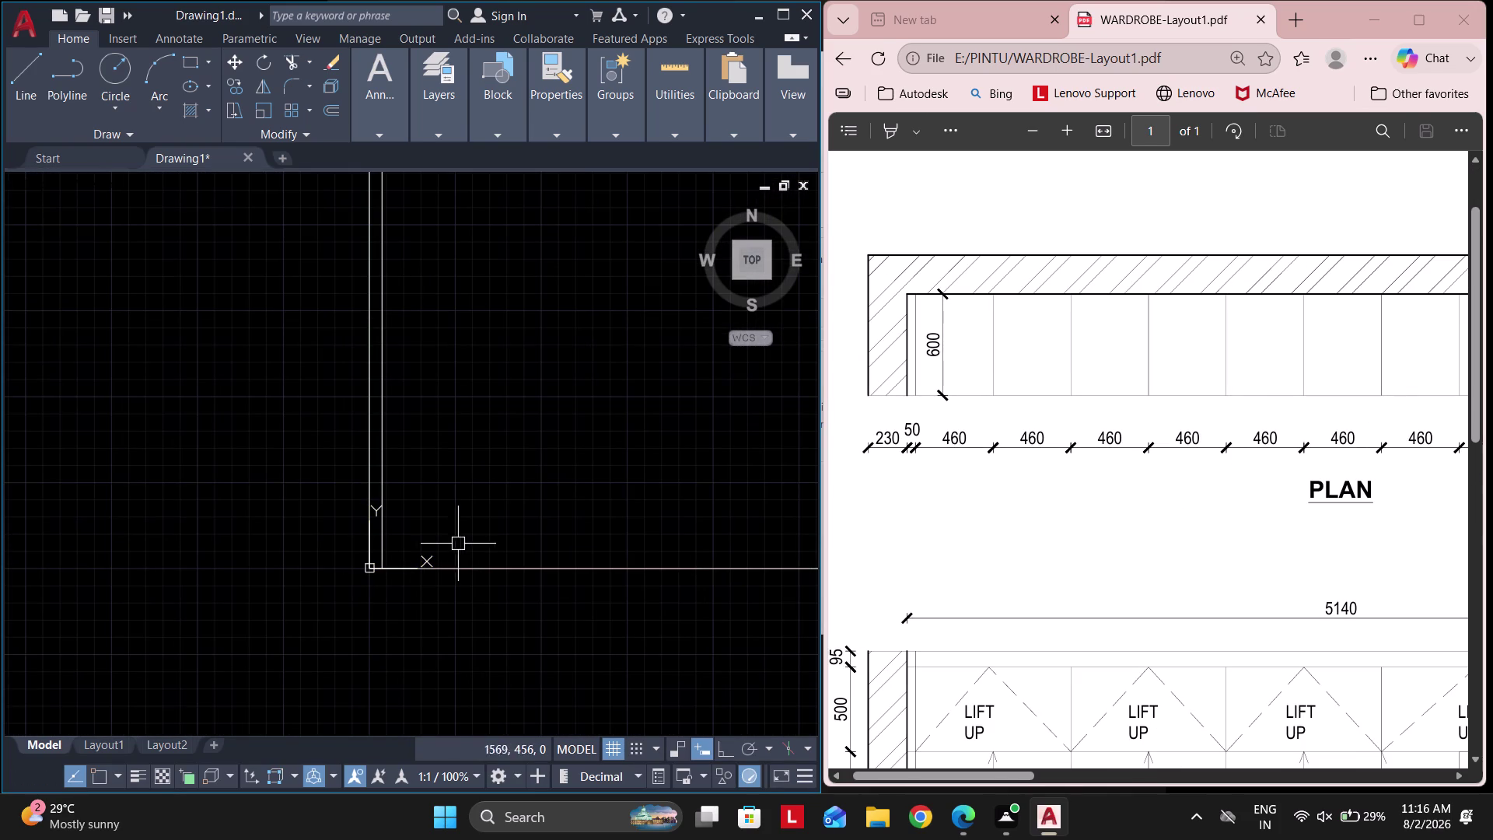
scroll(up, 3)
Offset the new vertical line a further 50 to the right.
text(o 50)
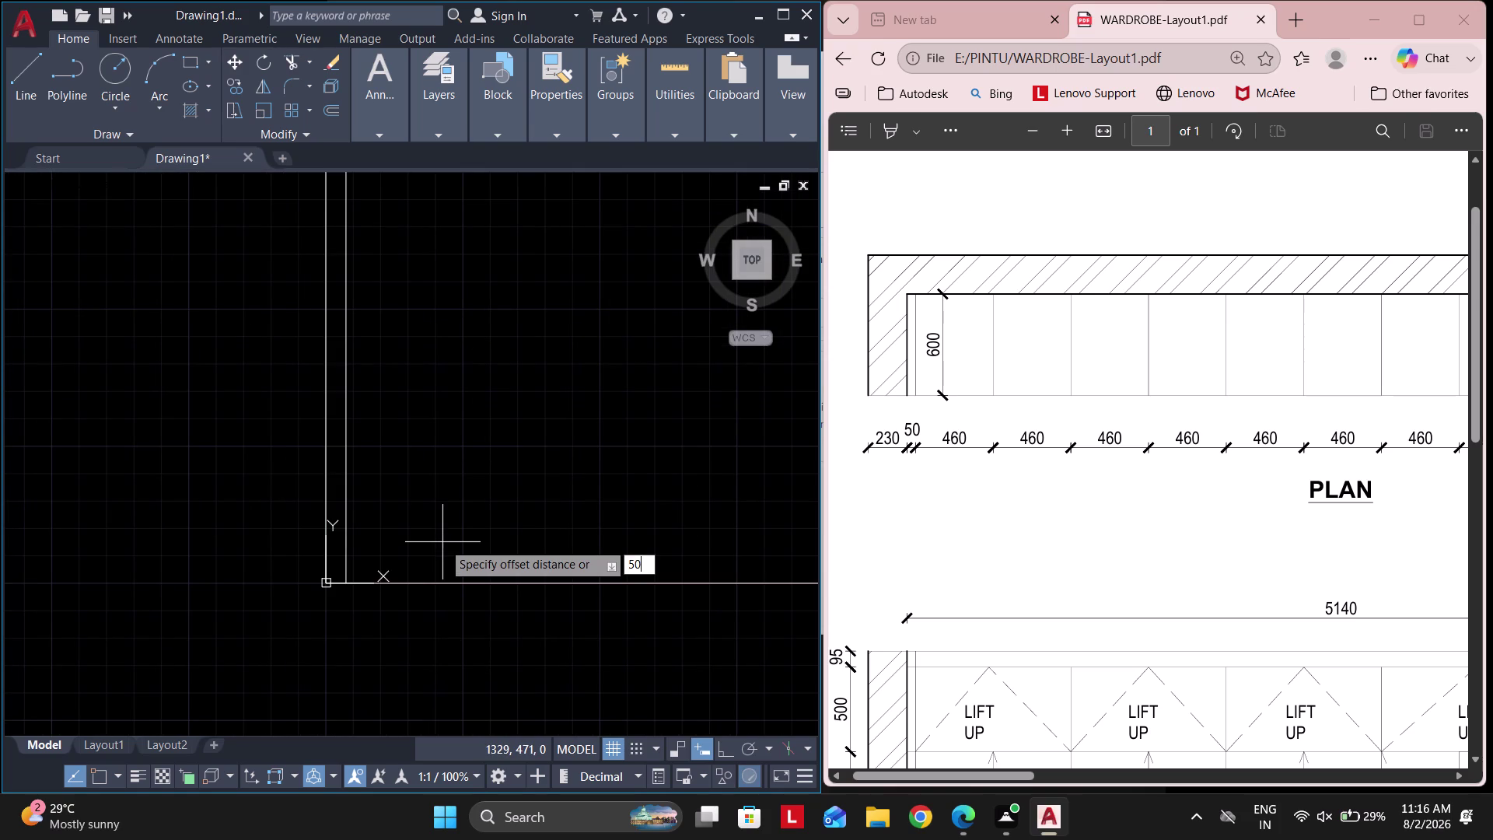
key(Return)
click(347, 499)
click(455, 496)
key(Escape)
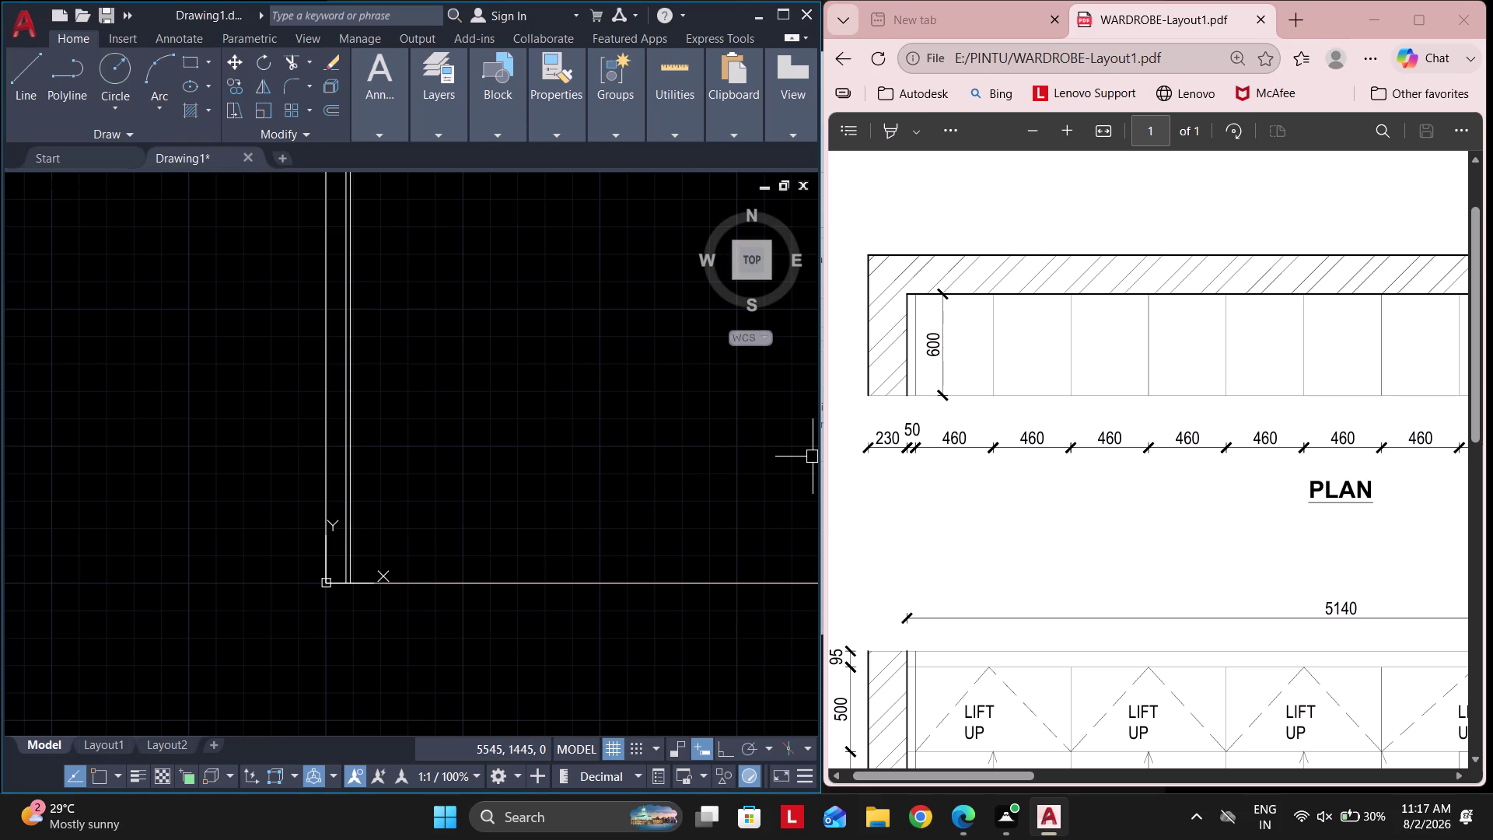
Offset the rightmost vertical line 460 to the right.
middle_drag(264, 530, 231, 527)
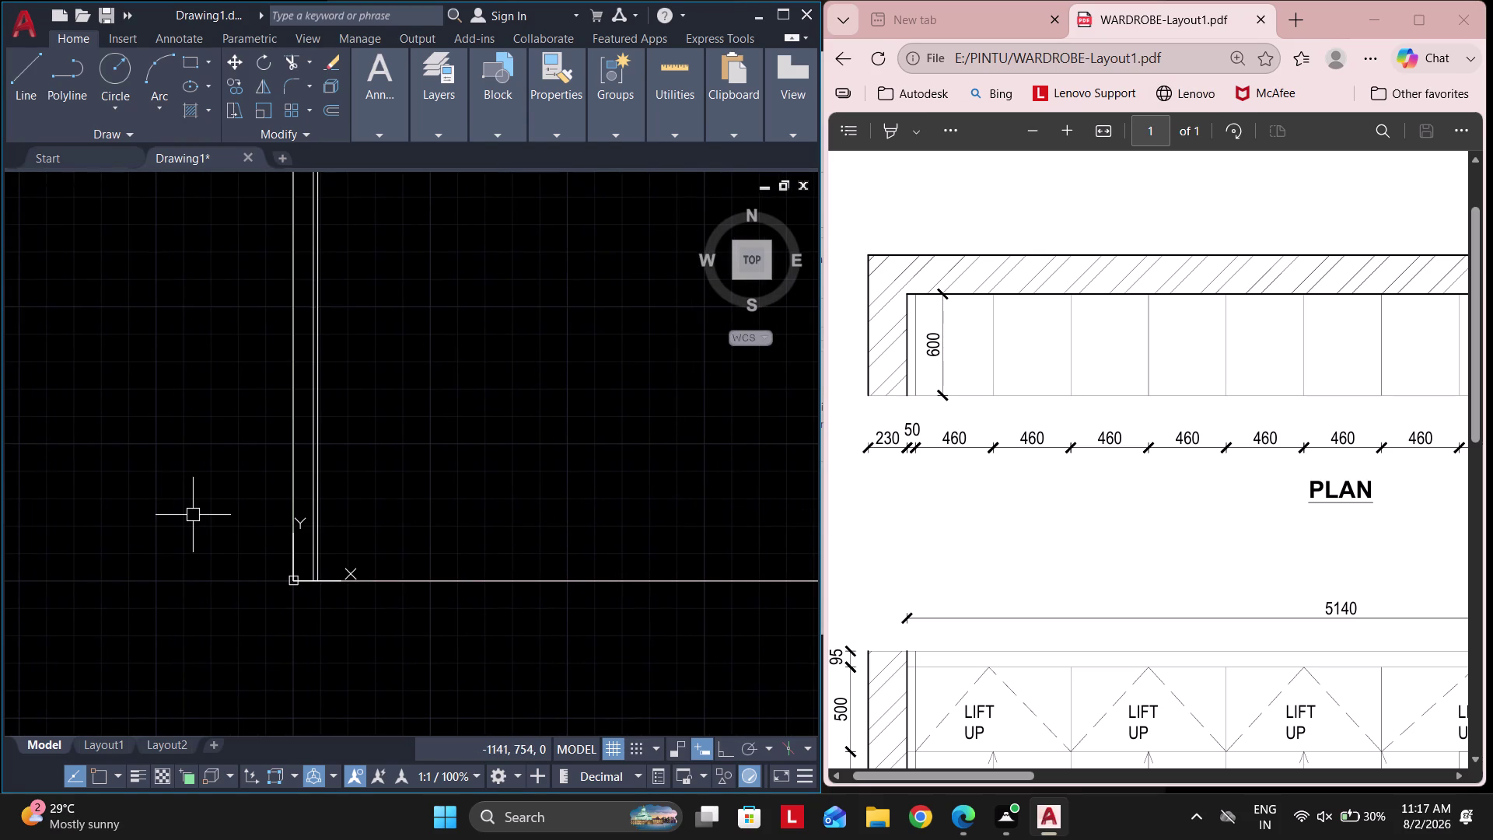
text(o 46)
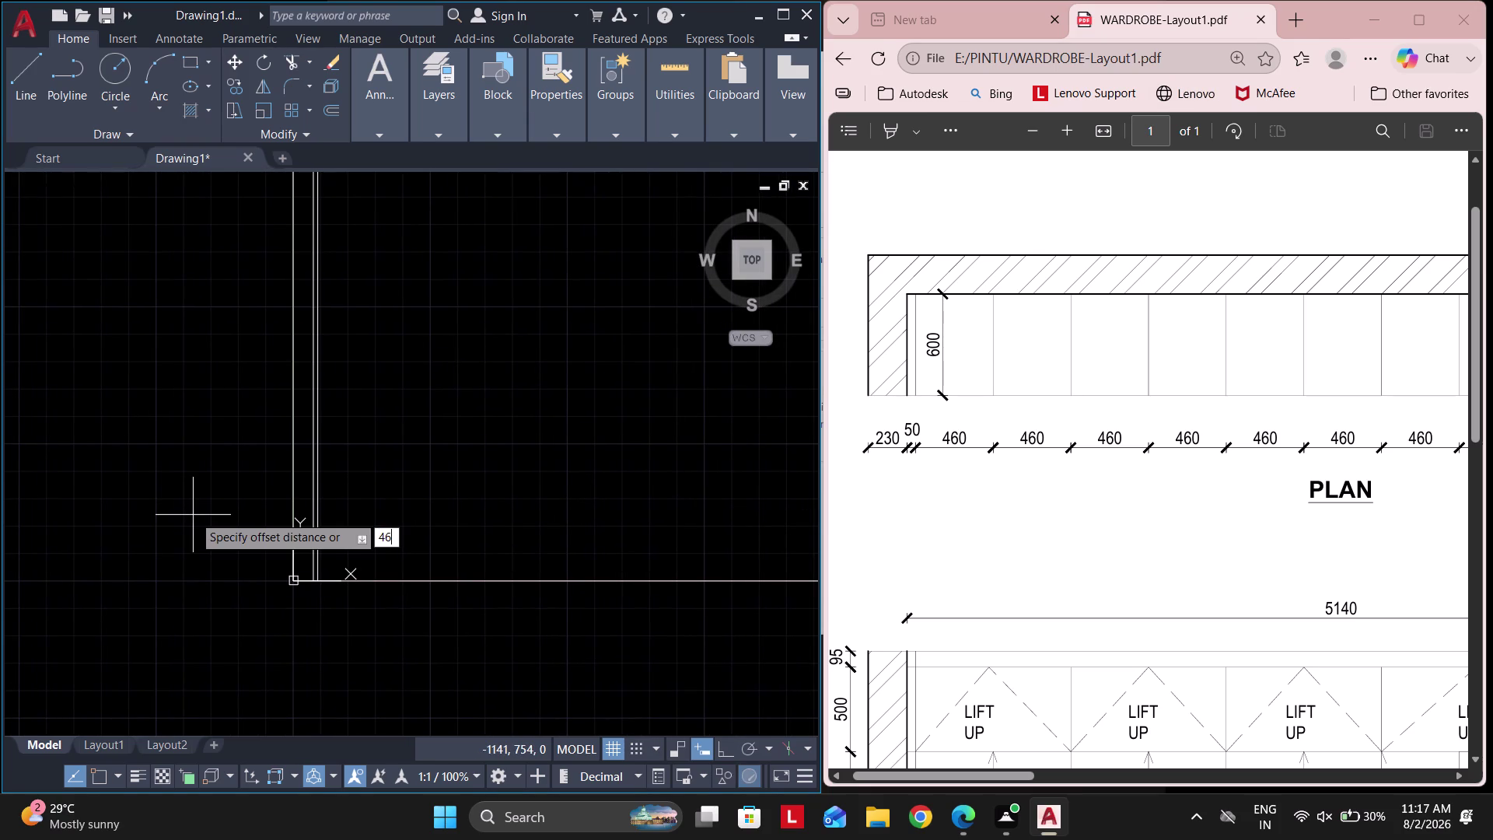
text(0)
key(Return)
click(322, 517)
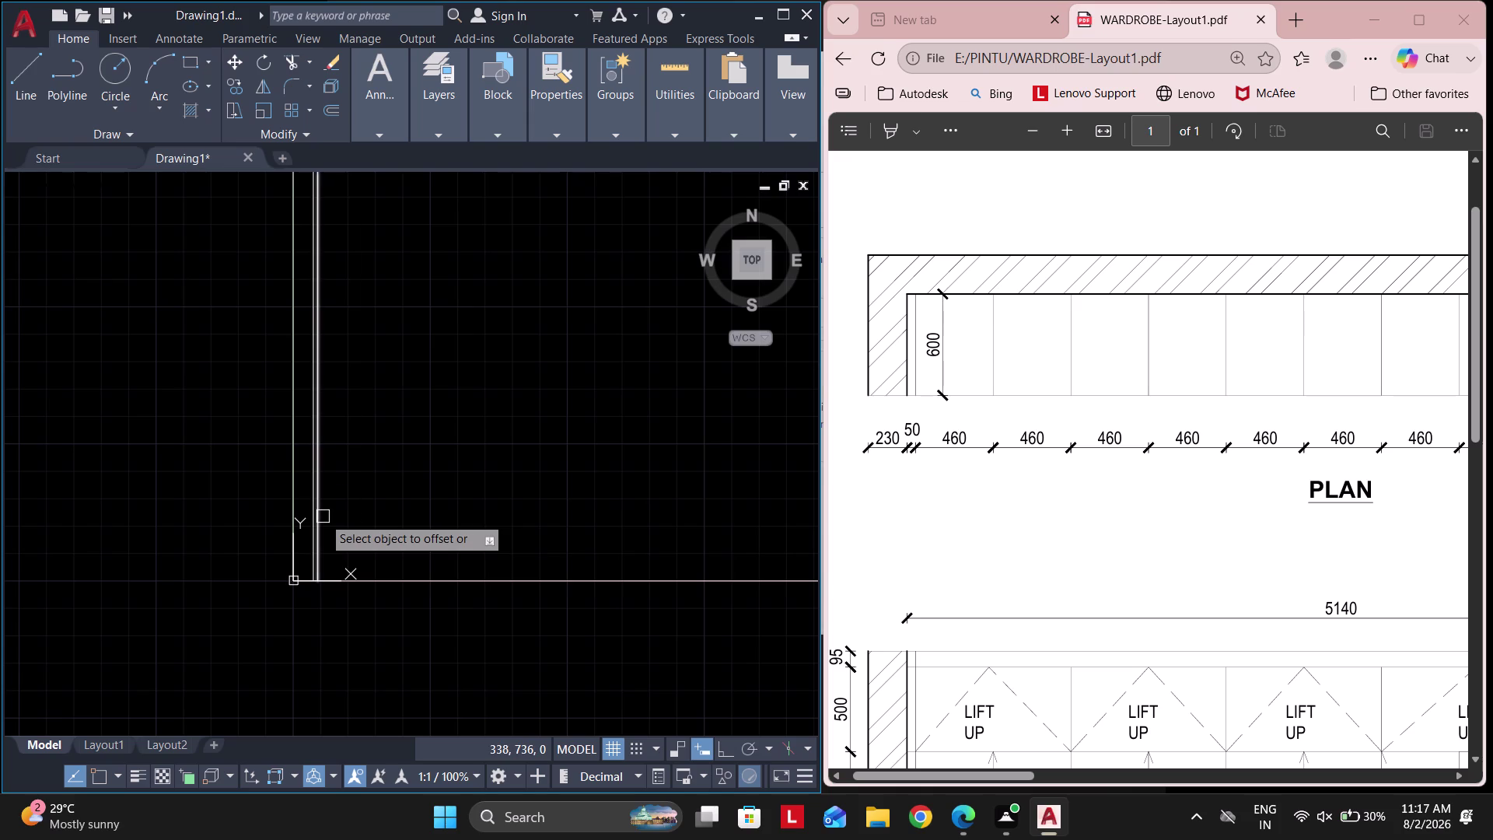
click(618, 509)
key(Return)
Offset the newest vertical line another 460 to the right.
key(Return)
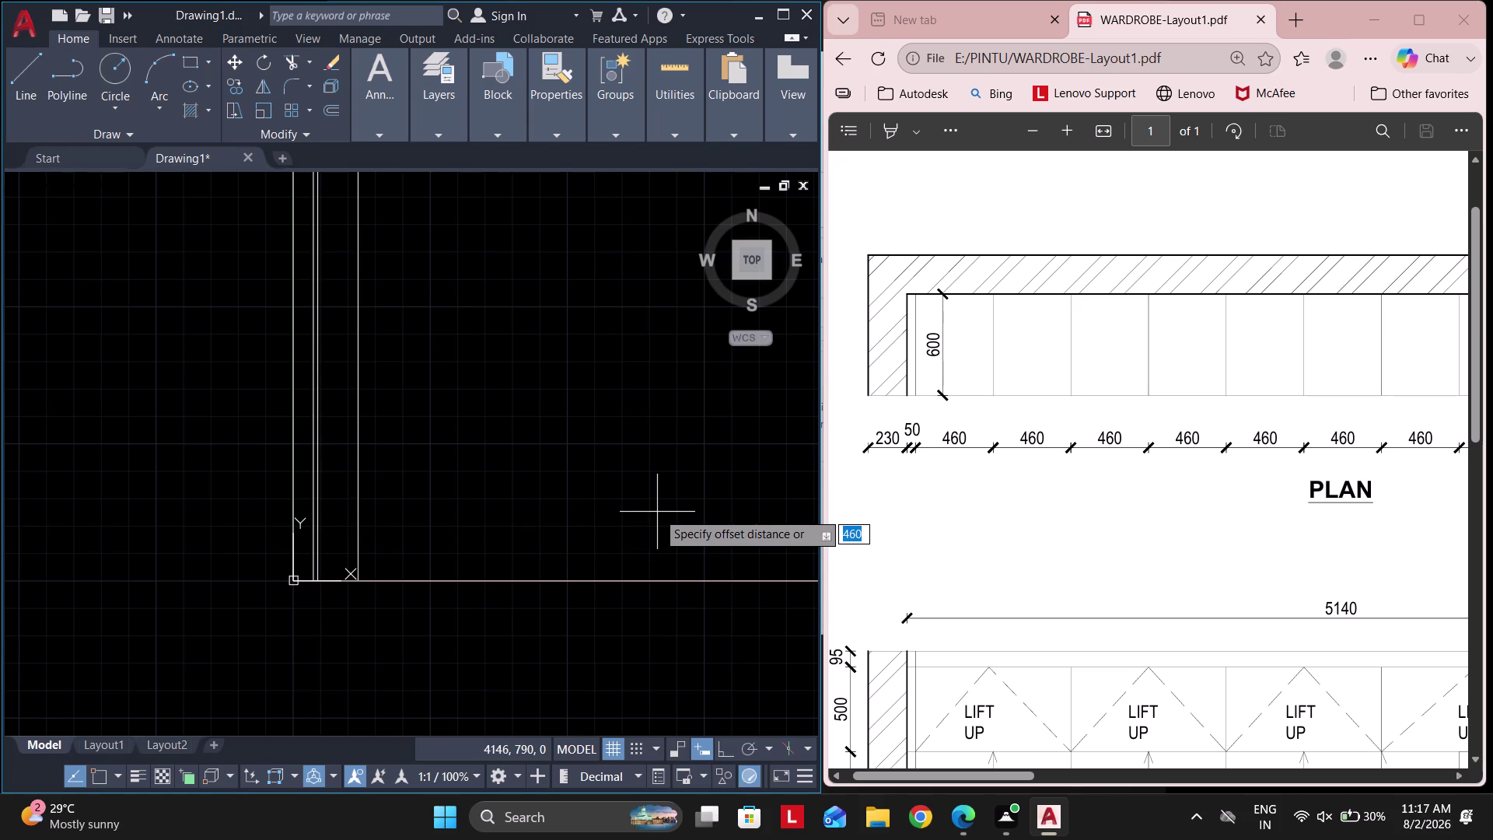
text(460)
key(Return)
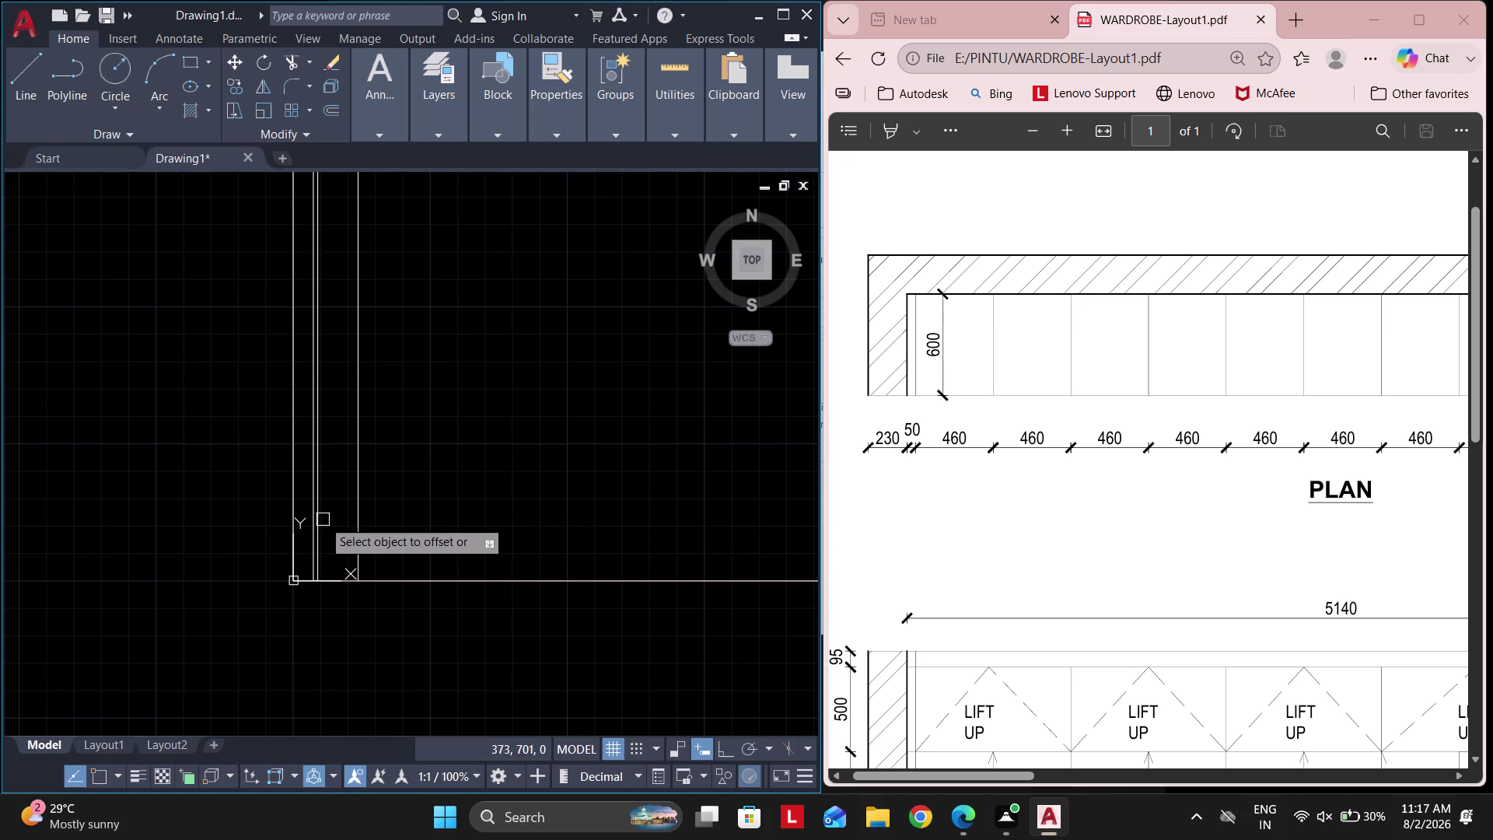
click(366, 526)
click(363, 526)
click(472, 522)
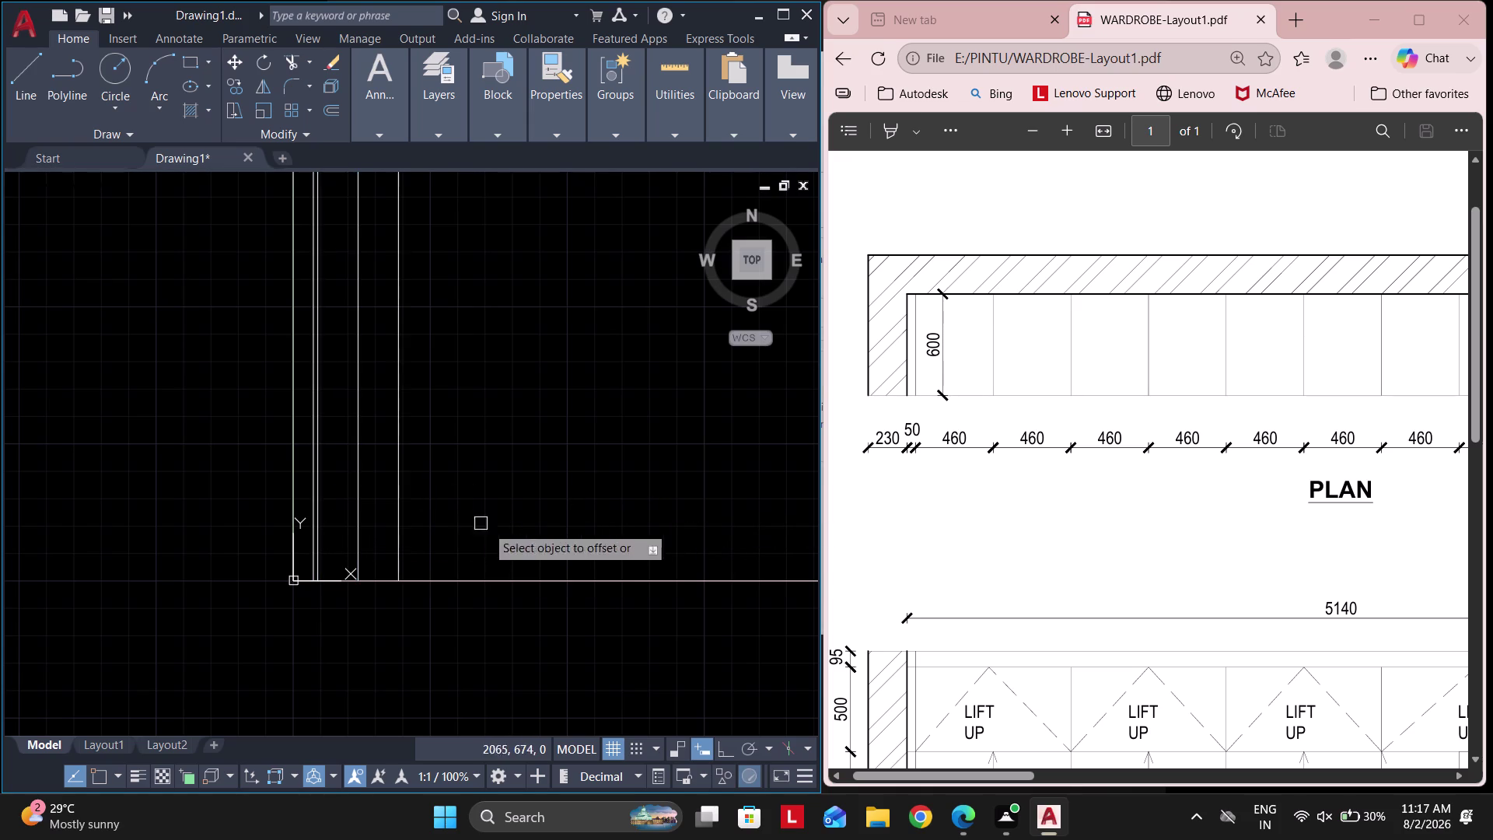